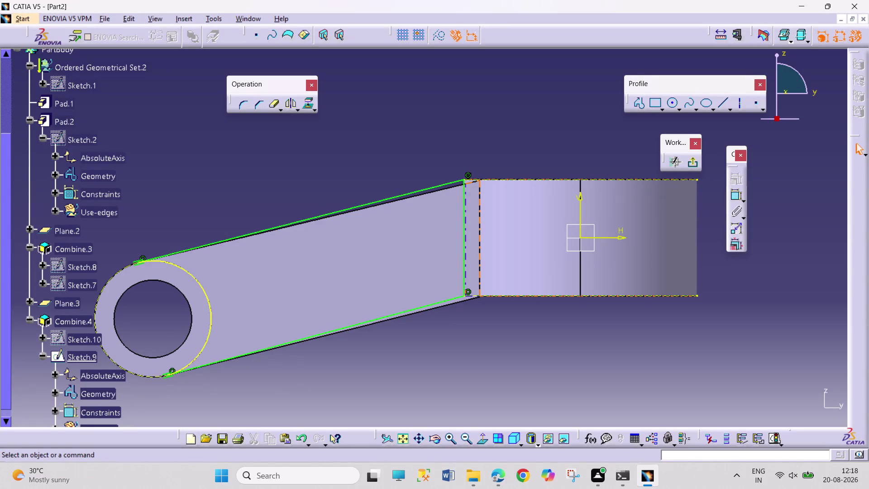
Orbit the part to inspect the arm, then open Sketch.10 from the tree for editing.
click(434, 440)
drag(452, 352, 463, 374)
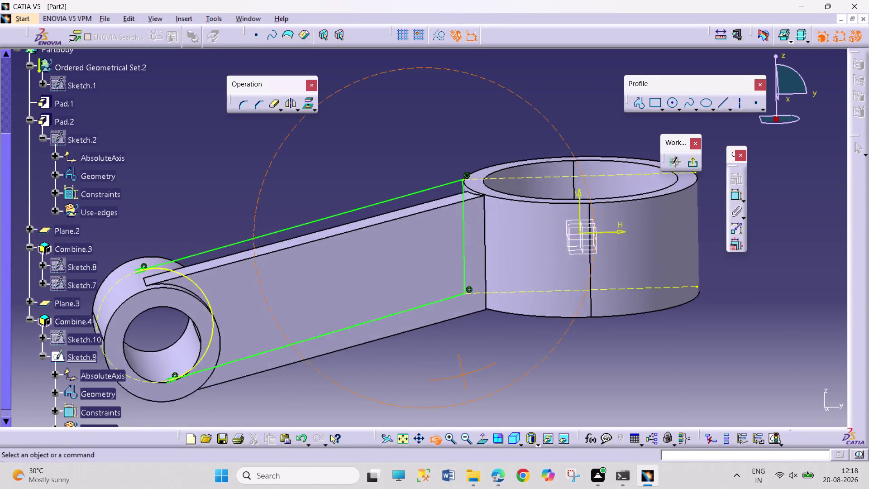
drag(463, 374, 486, 417)
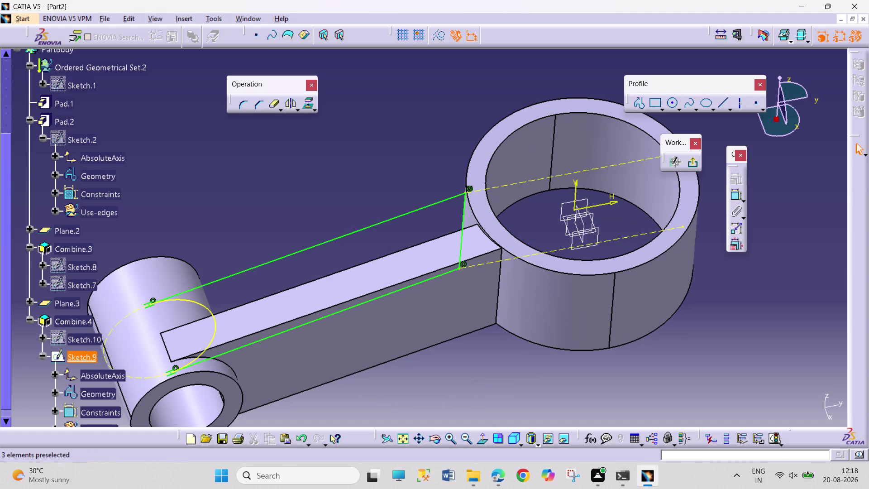
scroll(down, 3)
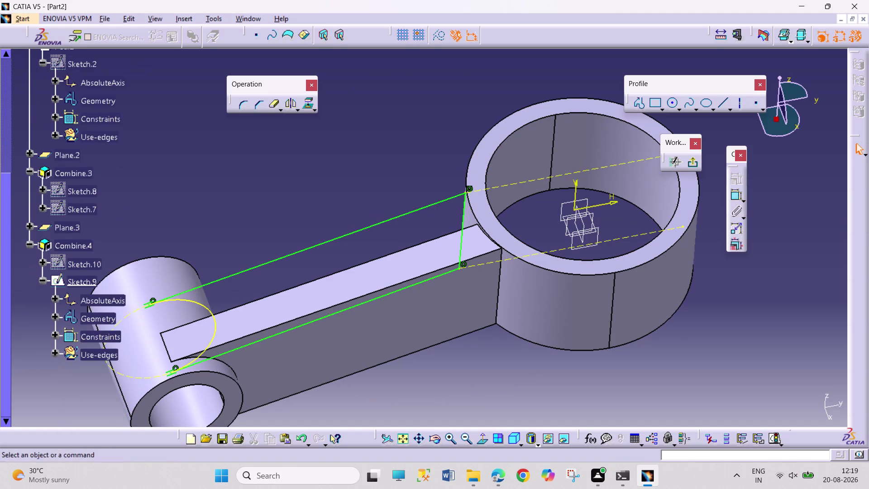
double_click(79, 265)
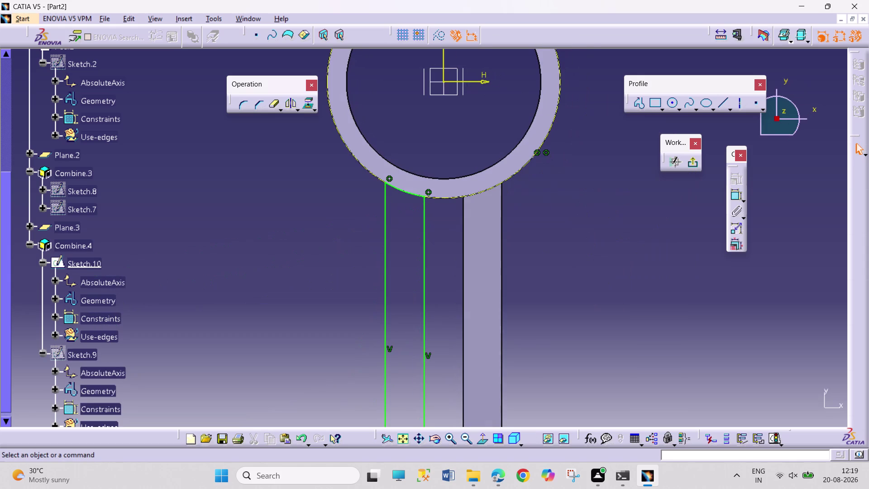
Select the ring's inner circle and delete the old coincidence constraints on both line endpoints.
click(413, 175)
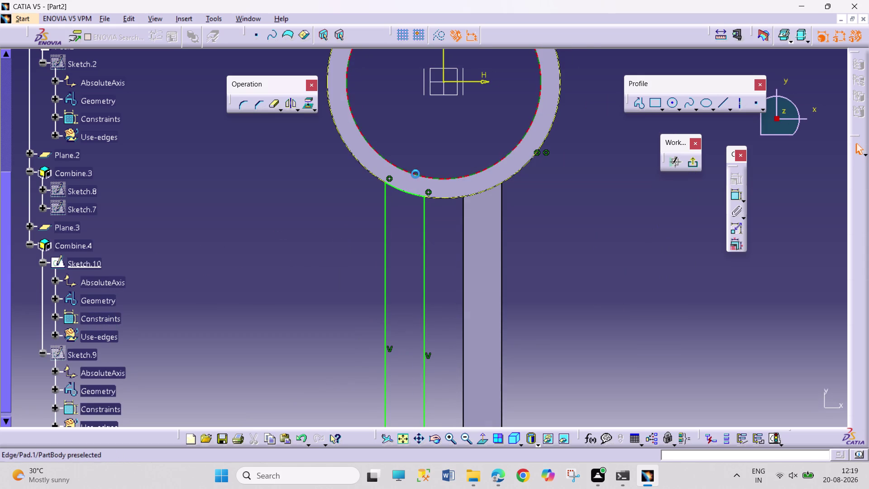
click(312, 104)
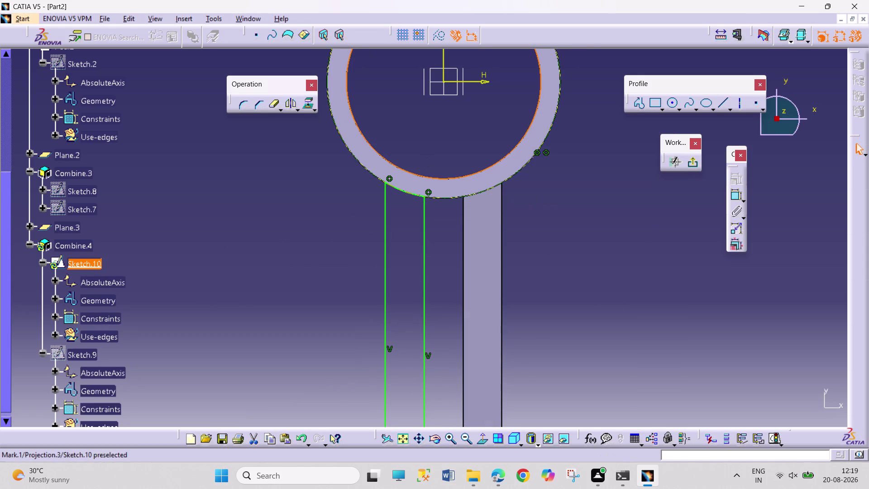
click(578, 222)
right_click(406, 190)
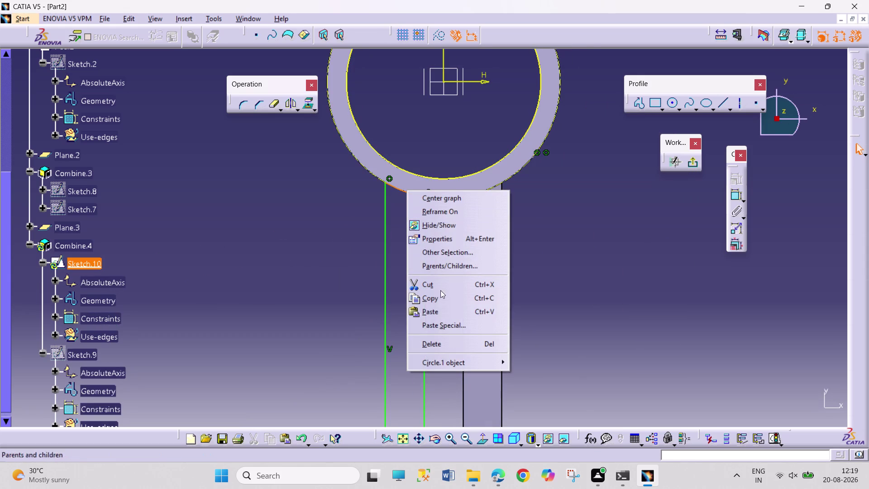
click(439, 344)
drag(386, 184, 386, 169)
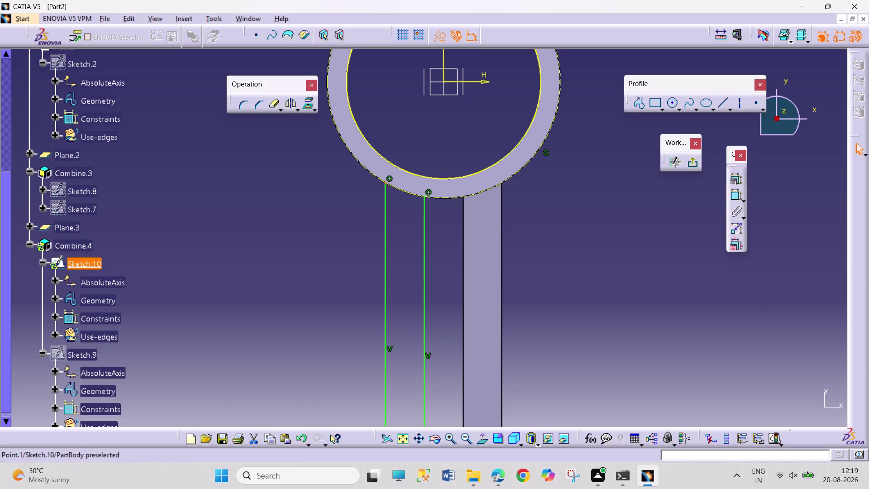
drag(387, 168, 388, 148)
right_click(389, 176)
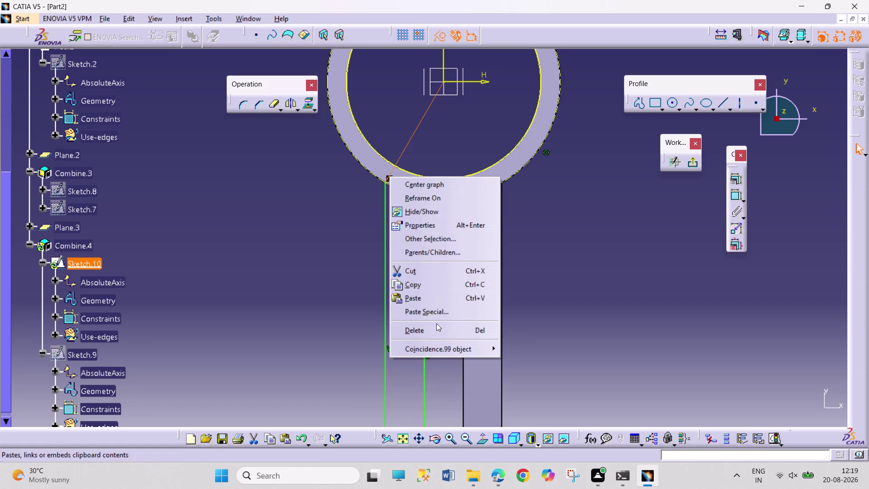
click(437, 329)
right_click(430, 191)
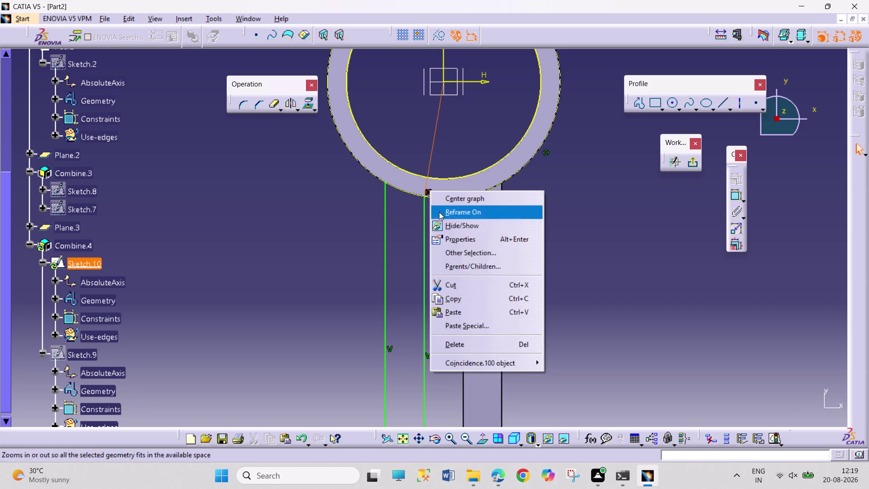
click(466, 340)
Make the left line's top endpoint coincident with the ring's inner circle.
click(387, 180)
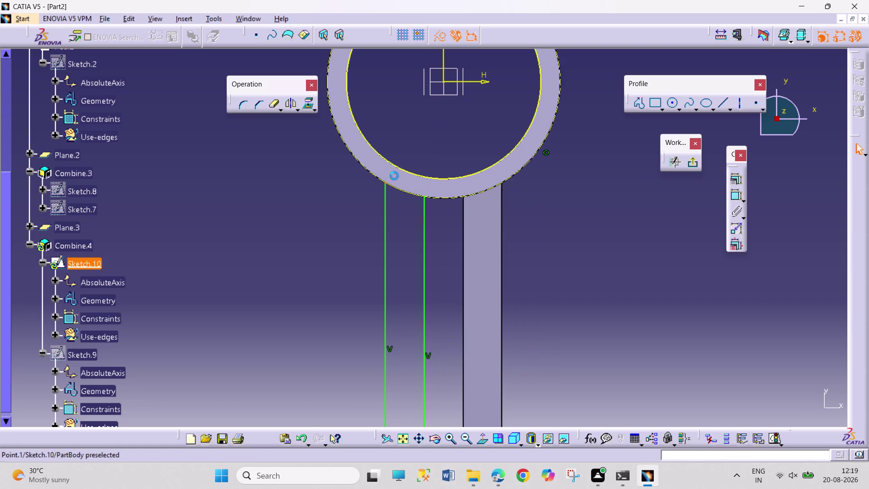
click(399, 164)
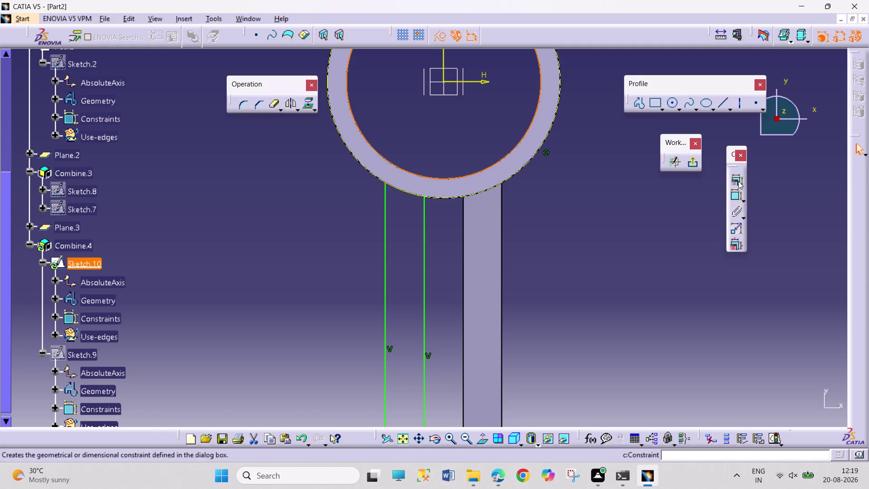
click(738, 180)
click(809, 301)
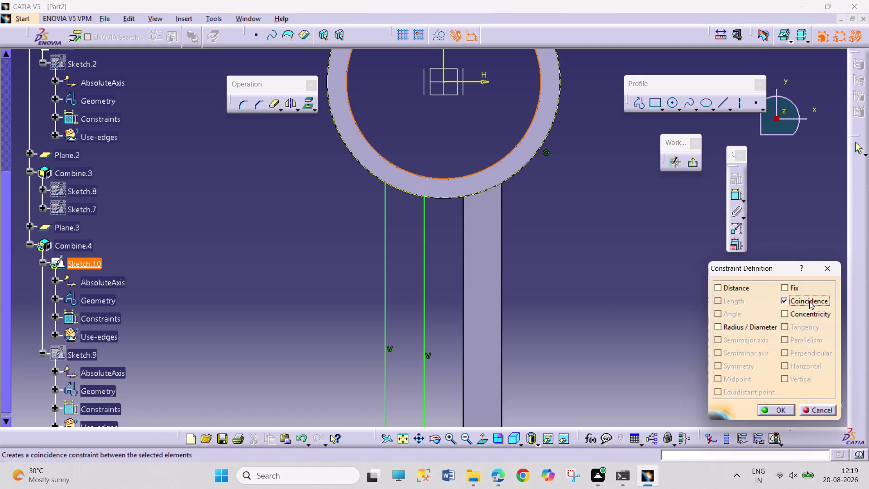
click(810, 406)
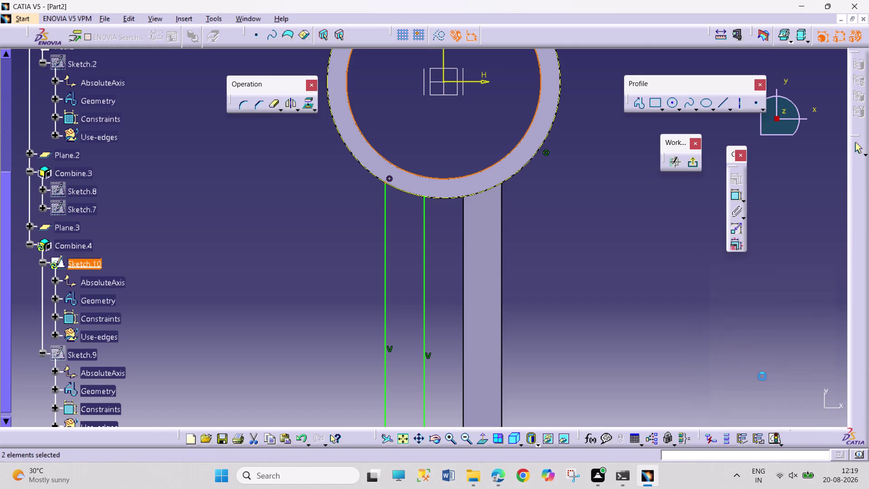
Stretch the left and right vertical lines upward into the ring.
drag(386, 218, 387, 210)
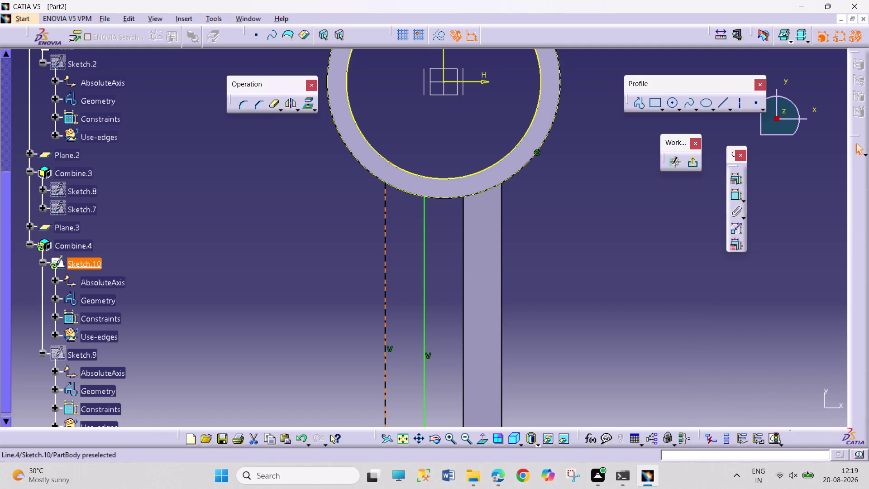
drag(386, 210, 393, 157)
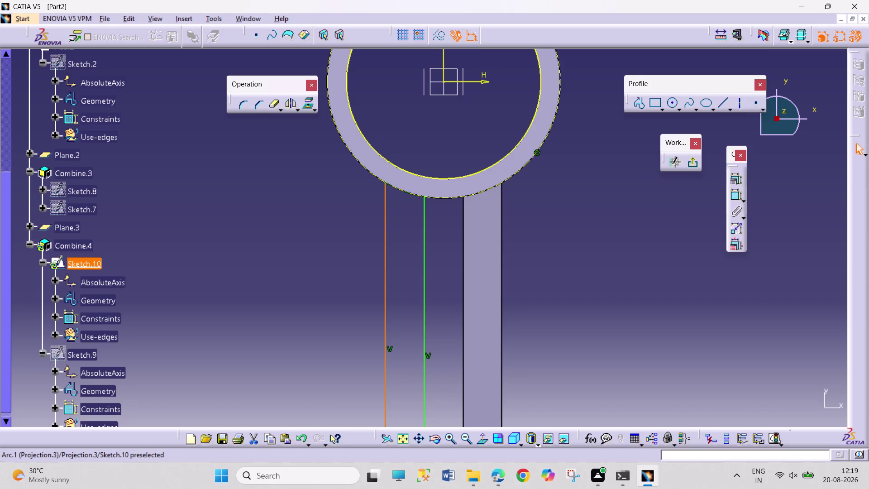
right_click(404, 189)
click(452, 337)
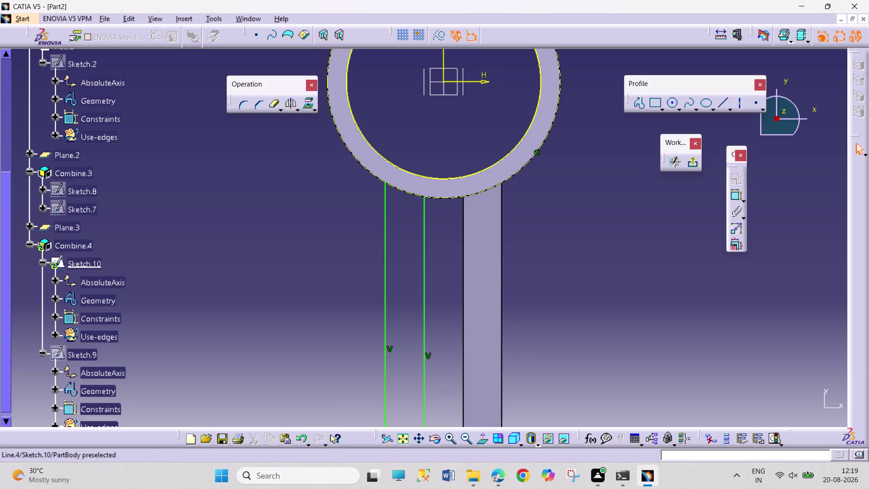
drag(387, 205, 393, 170)
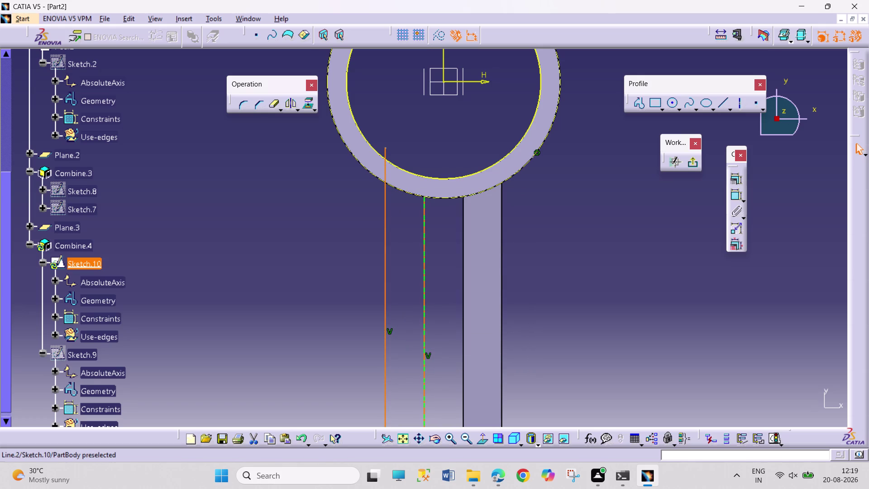
drag(427, 214, 427, 168)
click(540, 236)
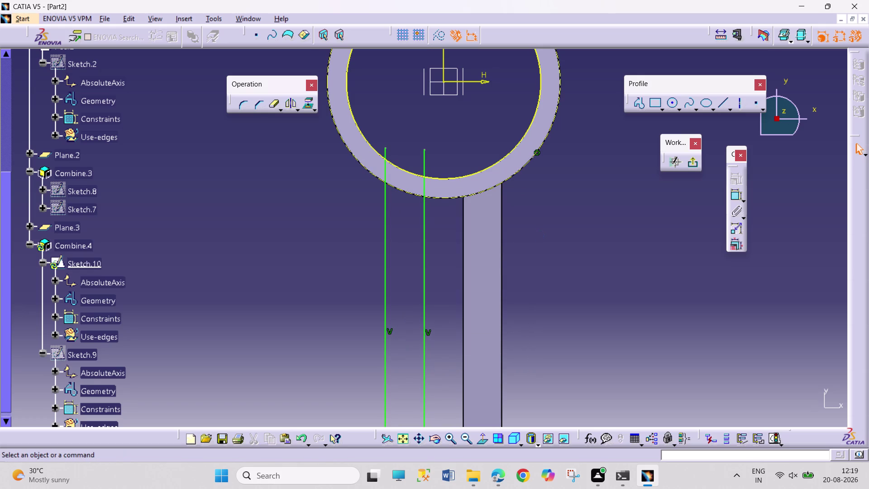
Attach both line ends to the inner circle and exit the sketch to update the part.
click(276, 102)
click(385, 152)
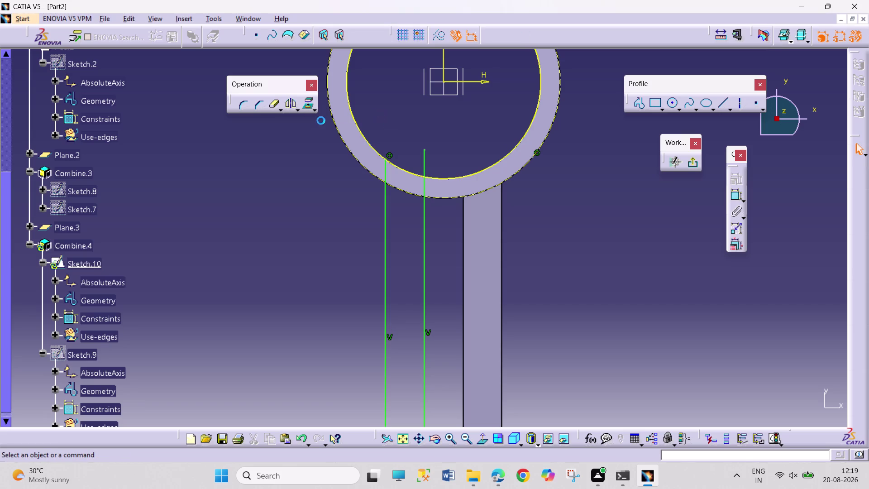
click(276, 105)
click(427, 158)
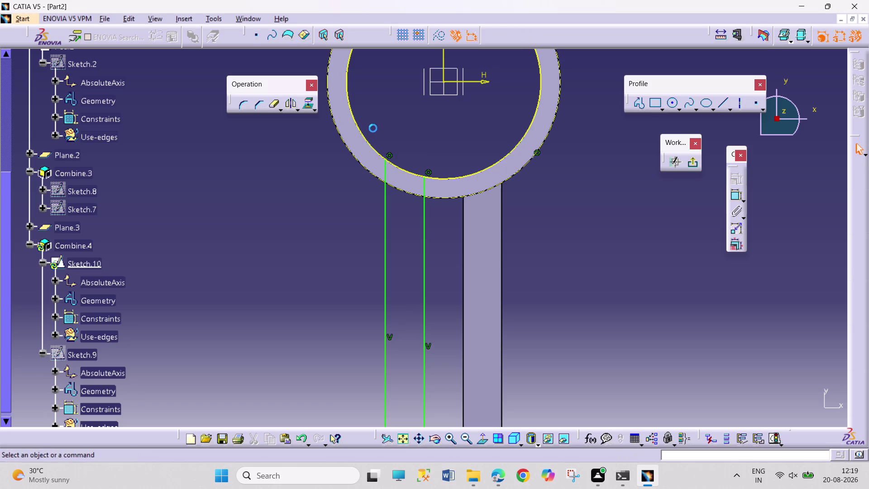
click(271, 106)
click(350, 105)
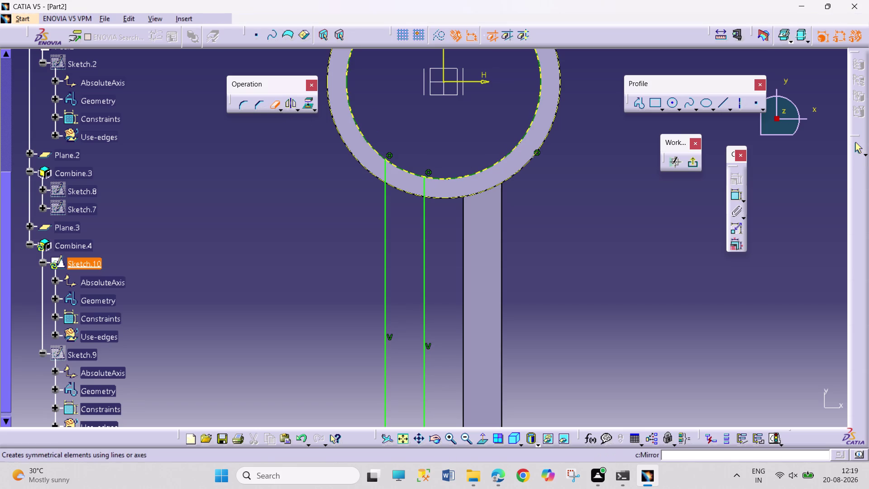
click(691, 166)
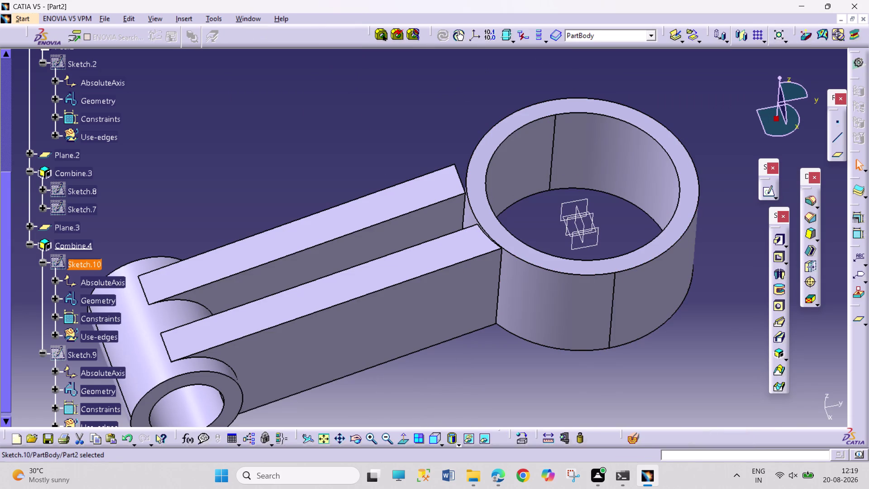
Scroll the specification tree and open Sketch.9 for editing.
scroll(down, 3)
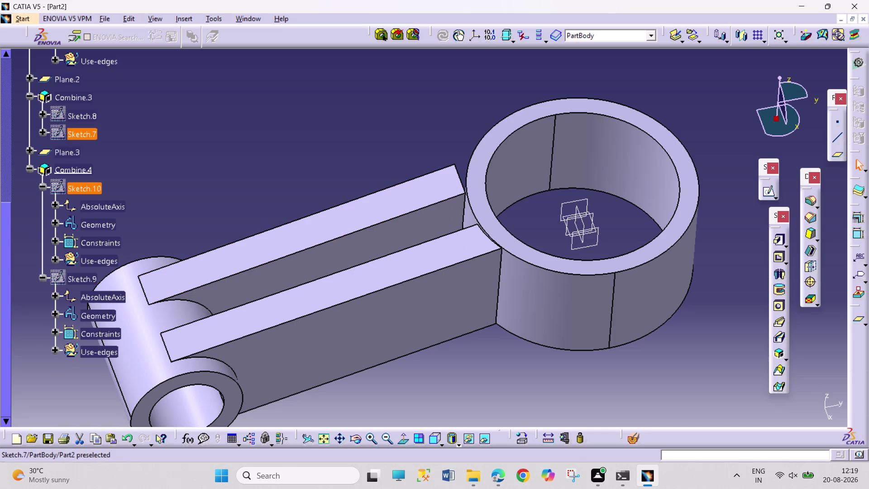
double_click(87, 279)
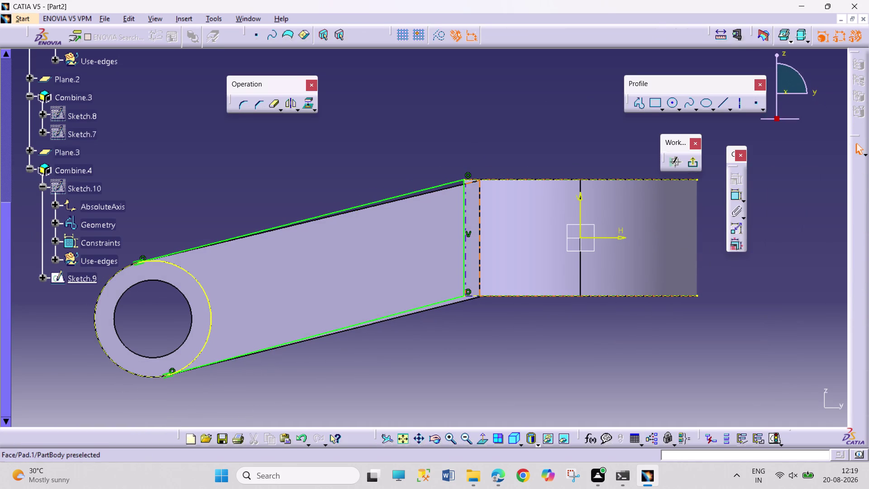
Orbit the view and free the upper and lower arm lines from their constraints.
click(435, 436)
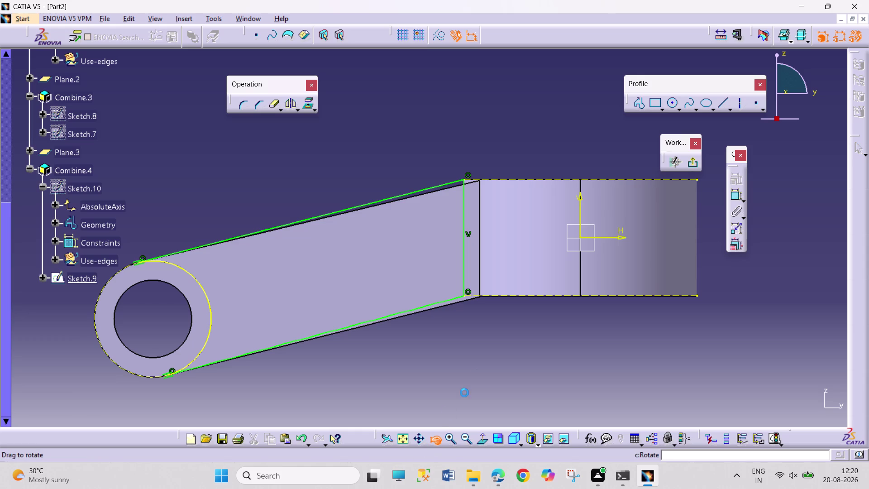
drag(494, 352, 452, 417)
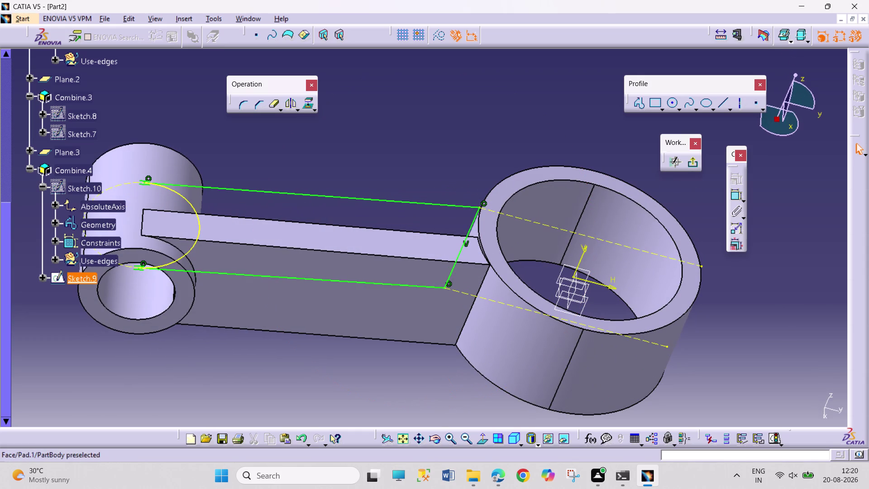
click(534, 184)
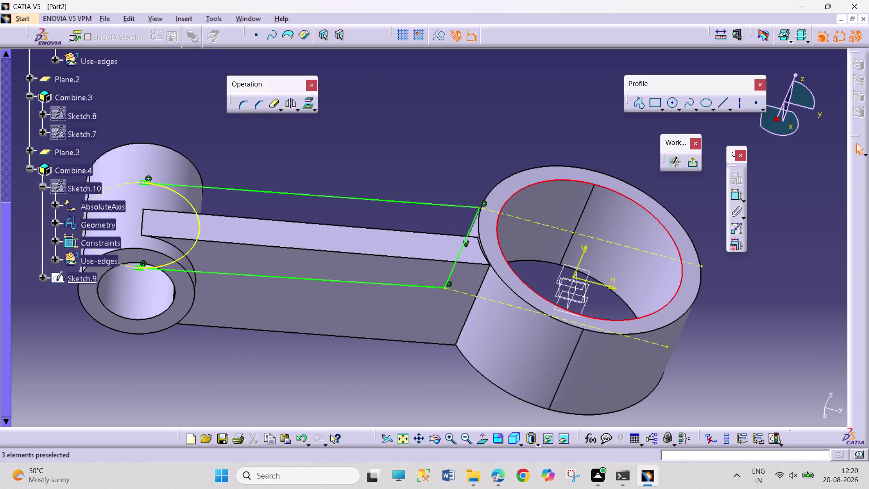
right_click(484, 202)
click(541, 354)
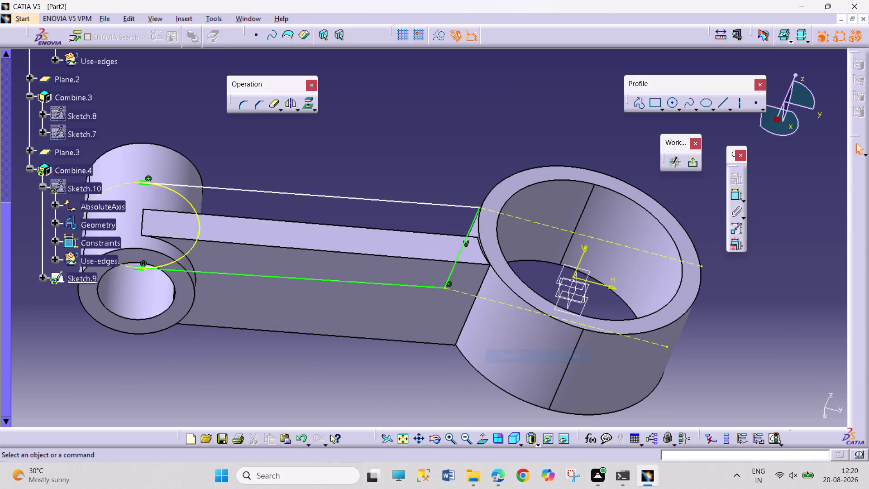
right_click(450, 284)
click(499, 430)
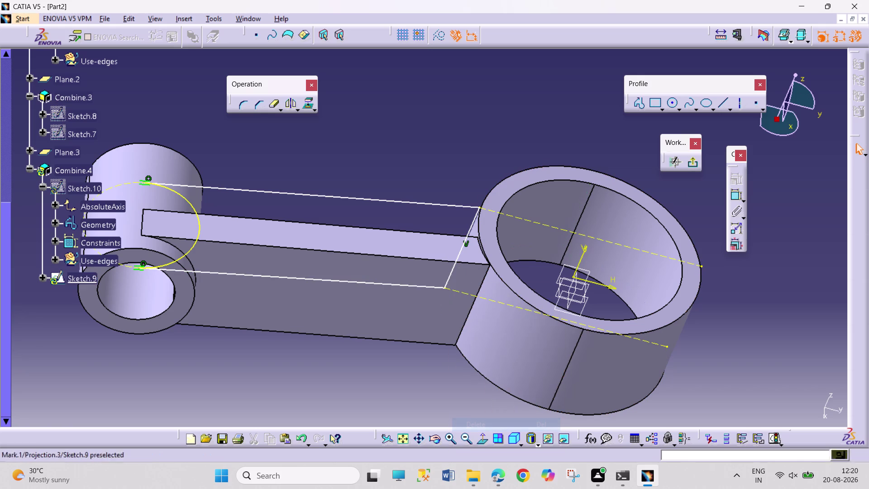
Make the upper arm line's endpoint coincident with the upper projected ring edge.
click(525, 190)
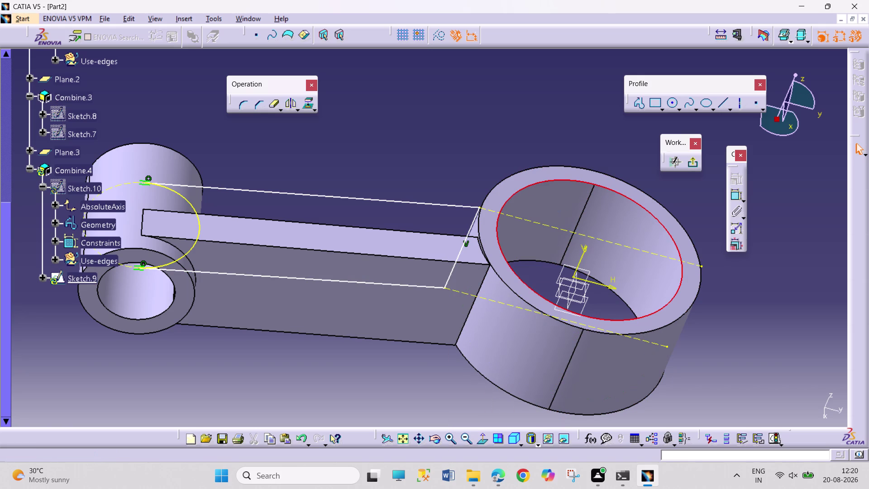
click(309, 107)
click(451, 109)
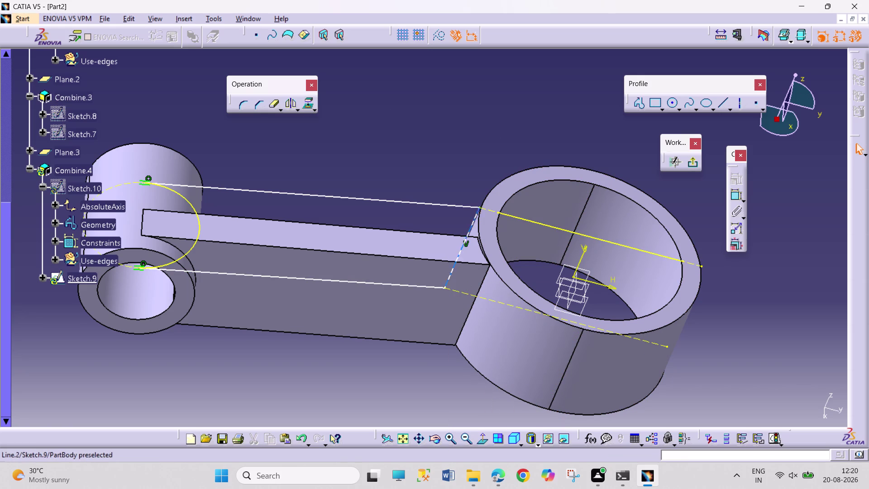
click(477, 207)
click(498, 213)
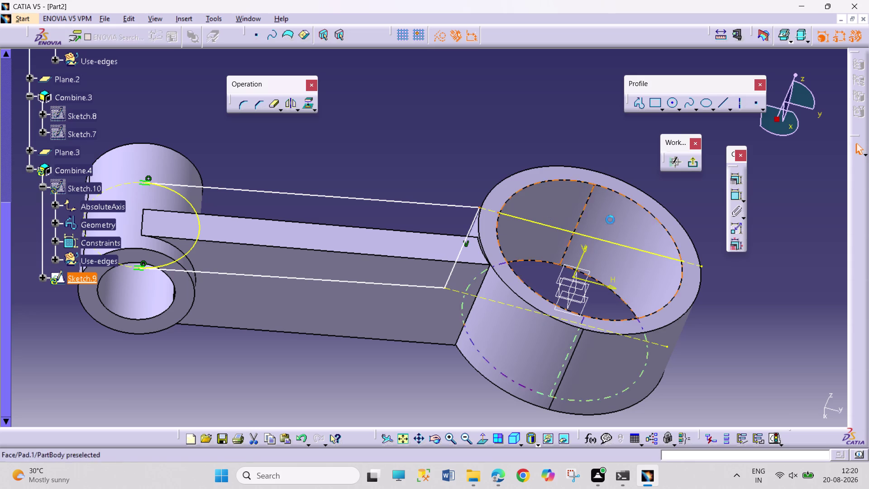
click(737, 177)
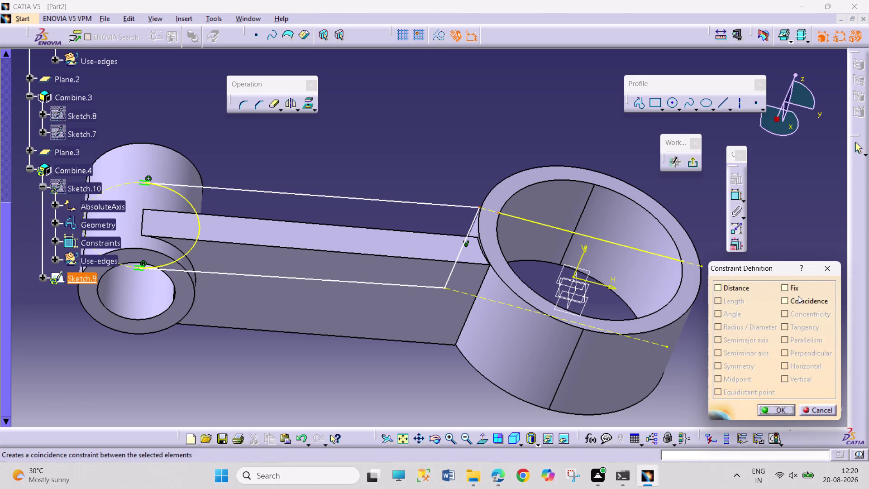
click(798, 295)
click(775, 411)
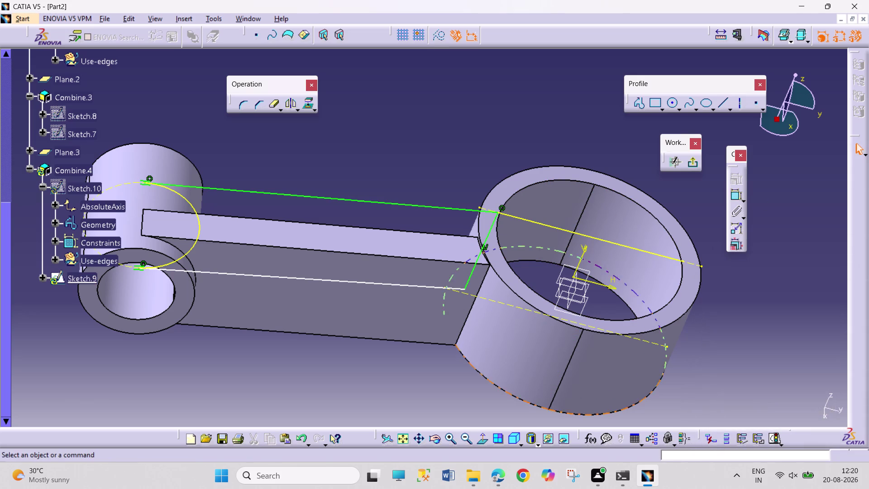
click(622, 301)
Make the lower arm line's endpoint coincident with the lower projected ring edge.
click(310, 101)
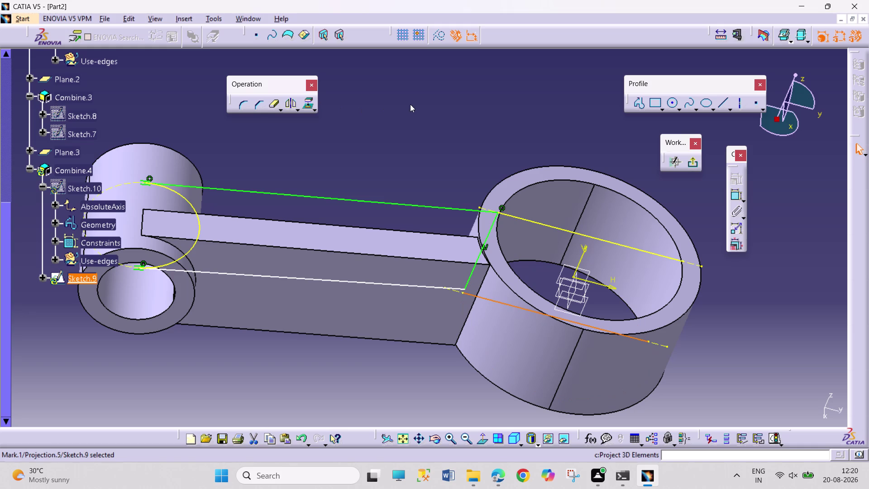
click(410, 105)
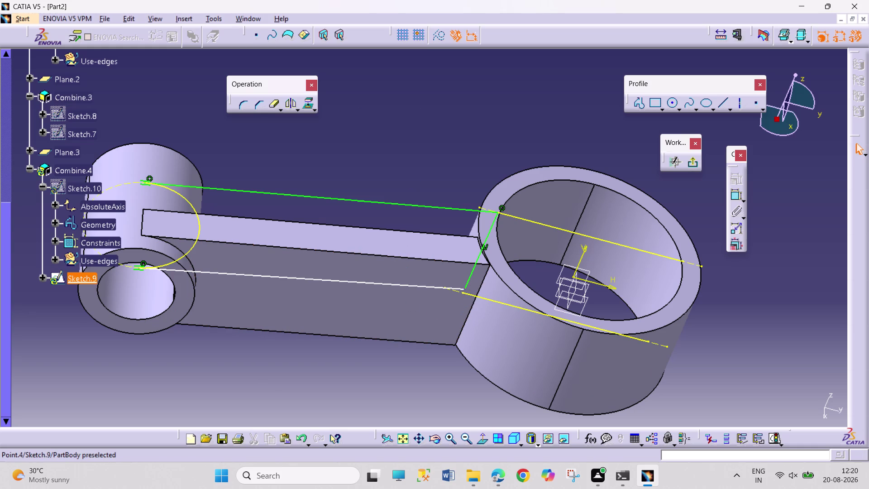
click(464, 289)
click(461, 294)
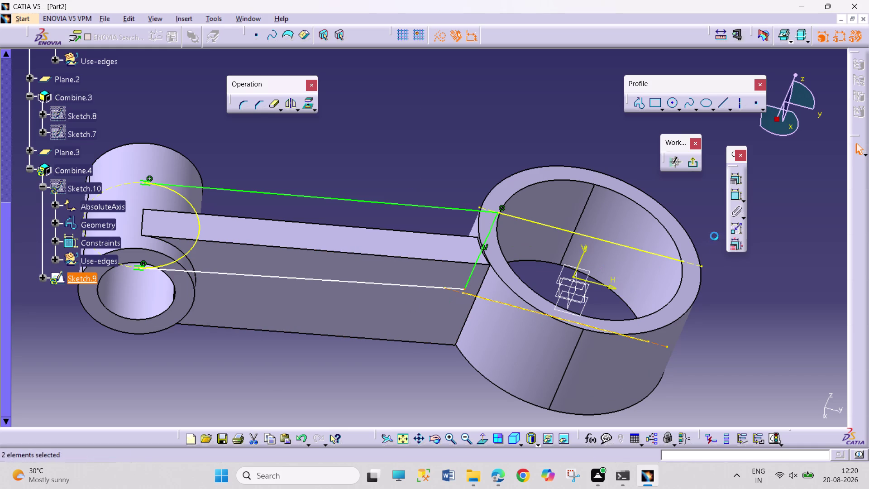
click(710, 416)
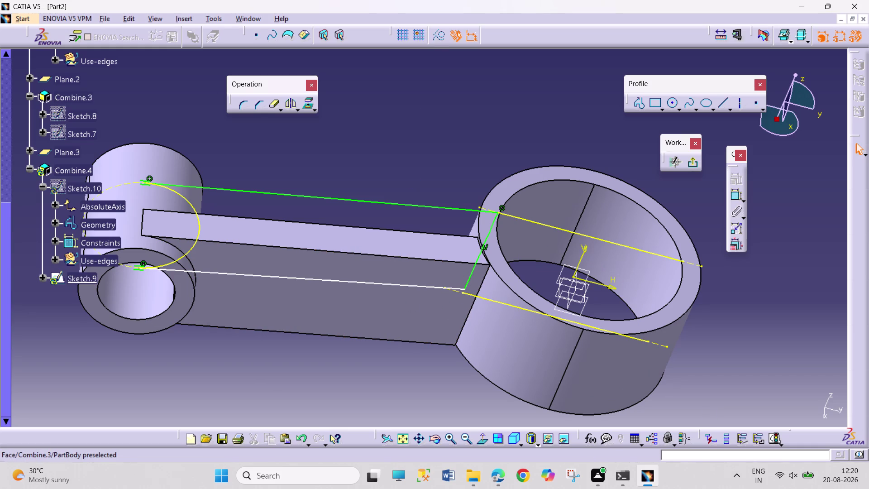
click(461, 293)
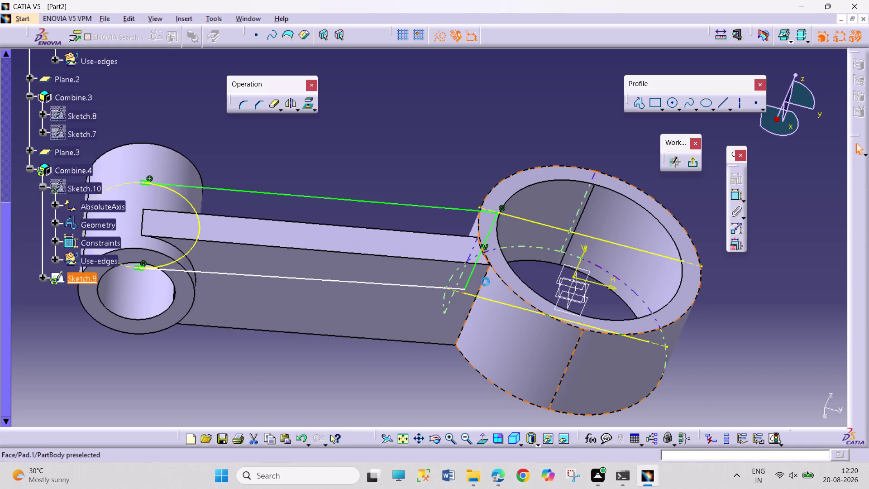
click(465, 290)
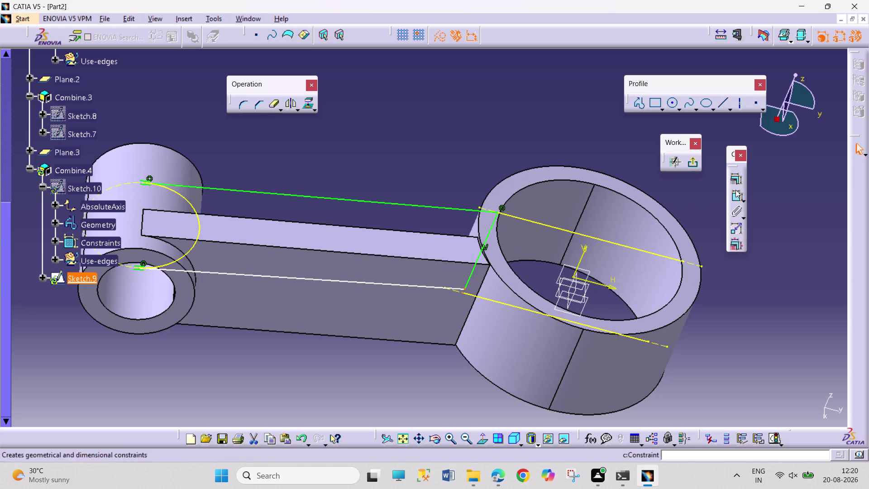
click(740, 180)
click(811, 304)
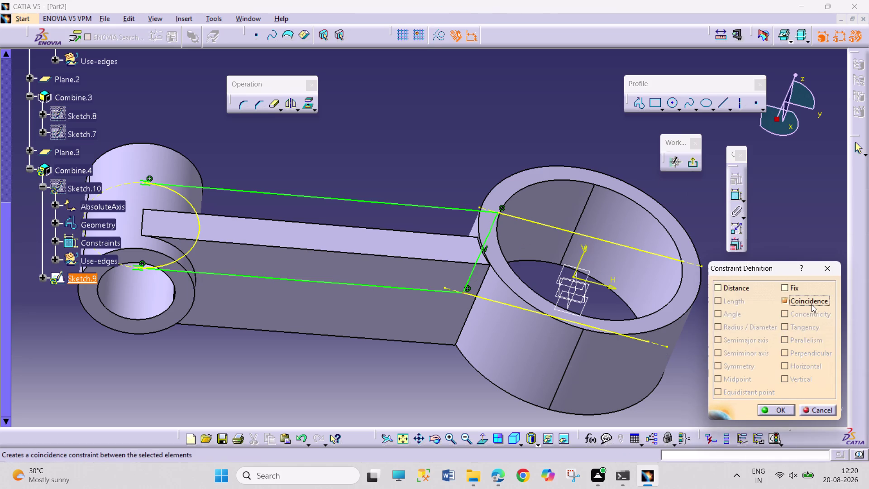
click(764, 409)
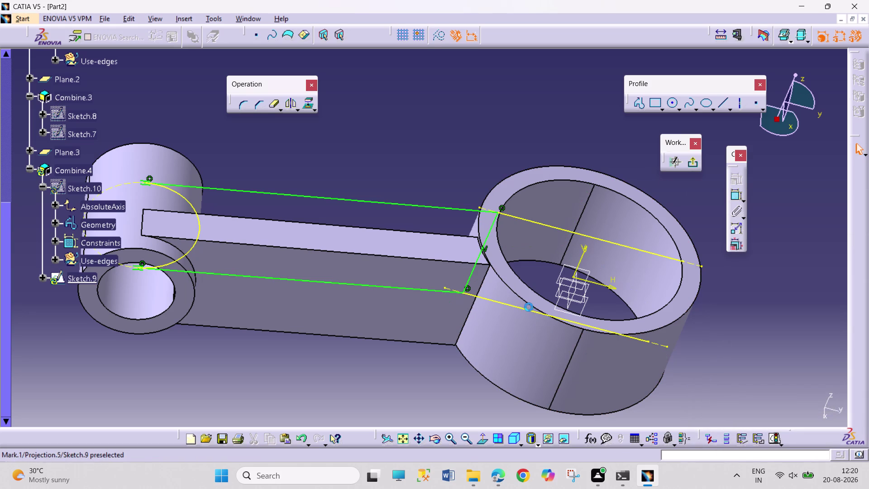
Convert both projected ring edges to construction geometry and exit the sketch.
click(528, 307)
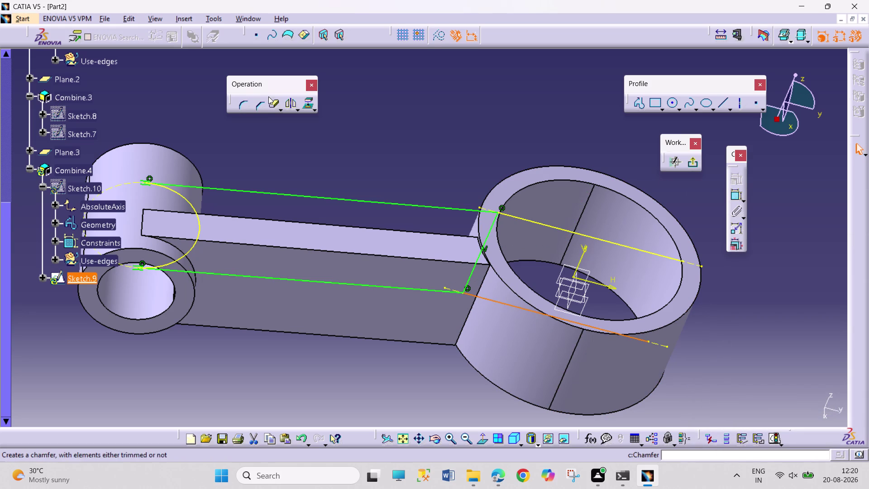
click(433, 34)
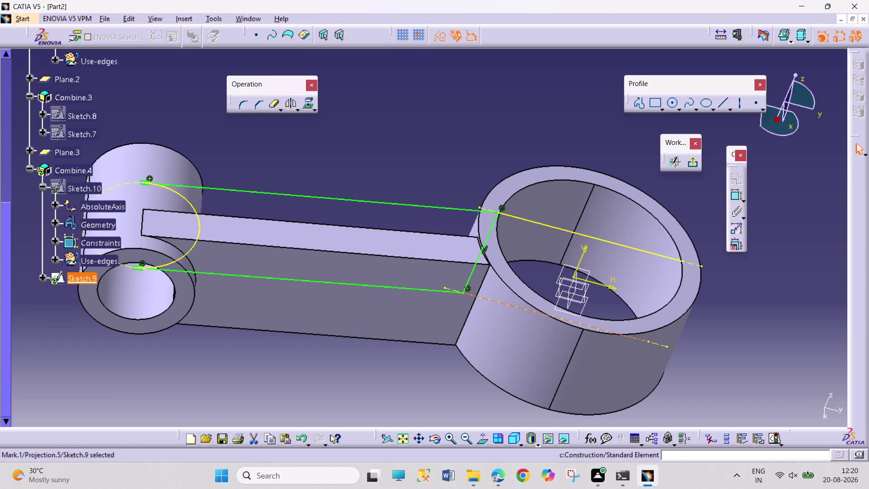
click(452, 94)
click(536, 225)
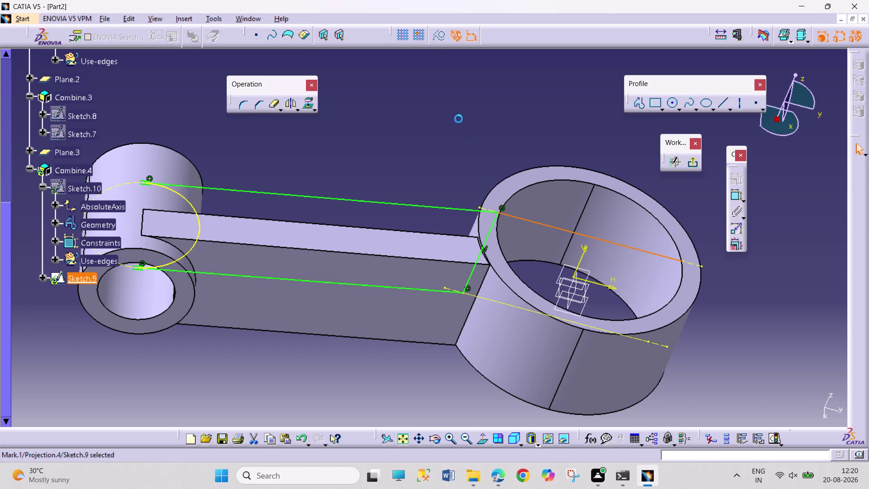
click(435, 42)
click(469, 121)
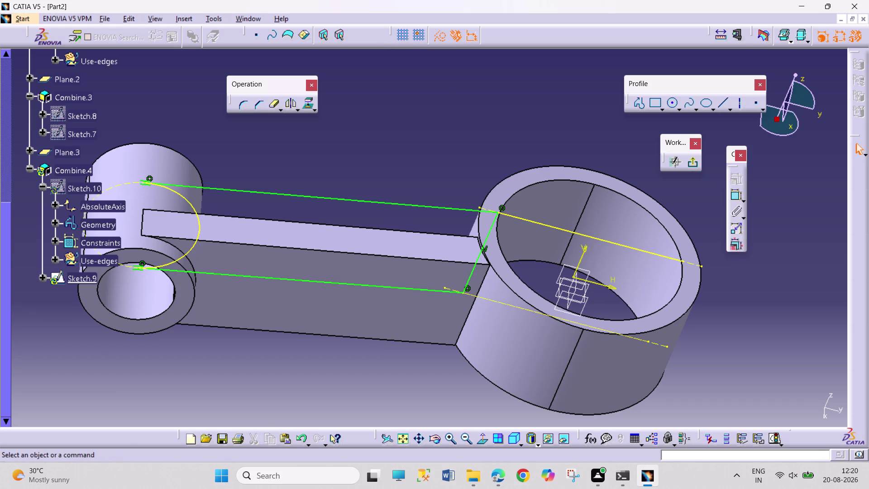
click(557, 229)
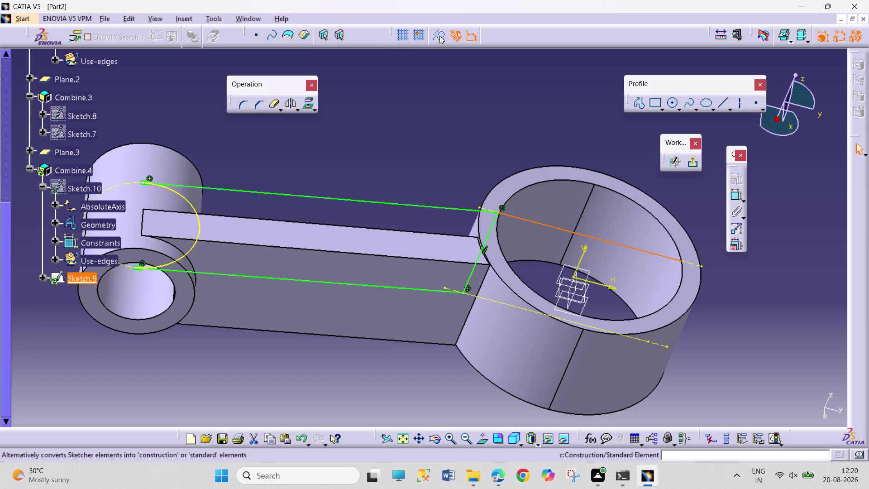
click(439, 36)
click(477, 117)
click(695, 167)
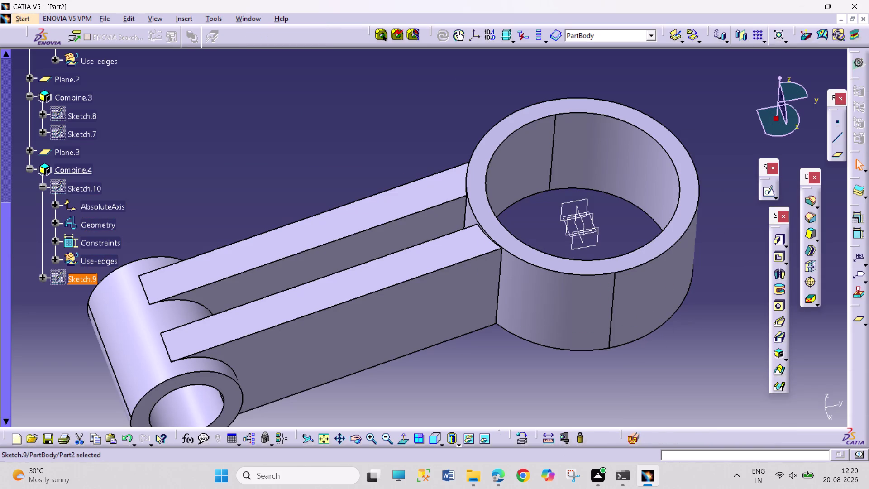
Orbit and pan to inspect the forked arm and boss, then select Combine.4.
click(350, 439)
drag(284, 297, 398, 278)
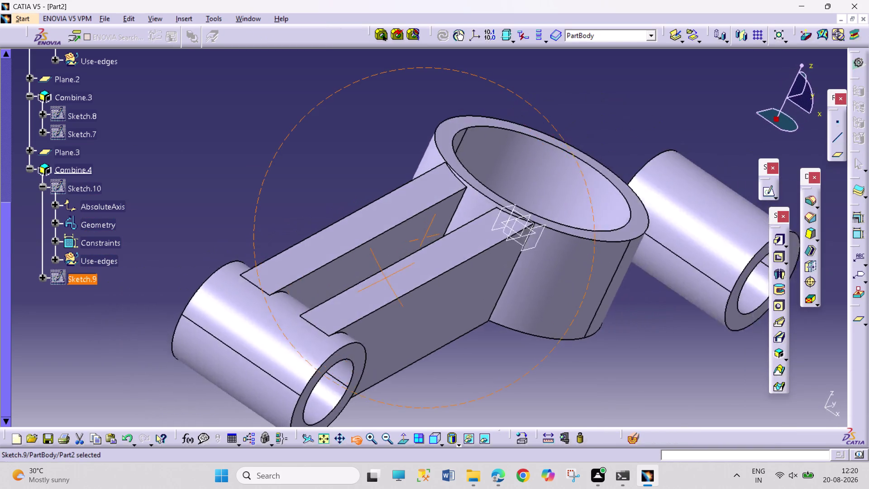
drag(398, 278, 397, 91)
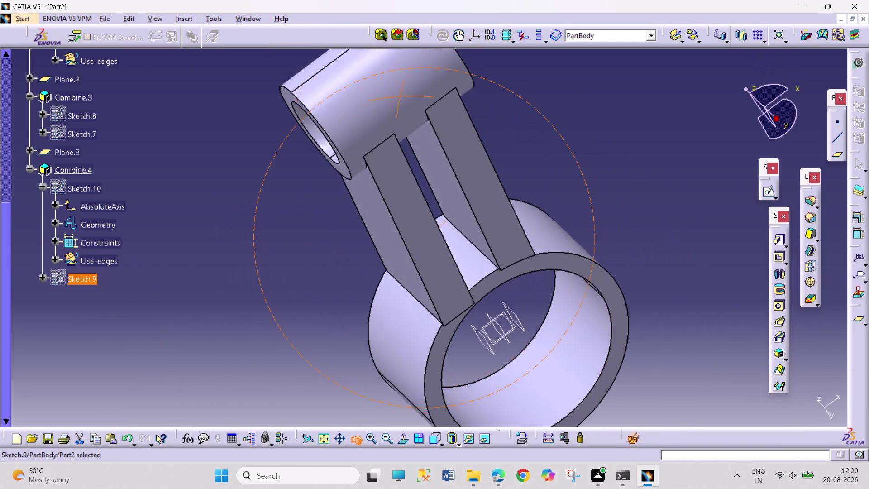
drag(396, 92, 252, 237)
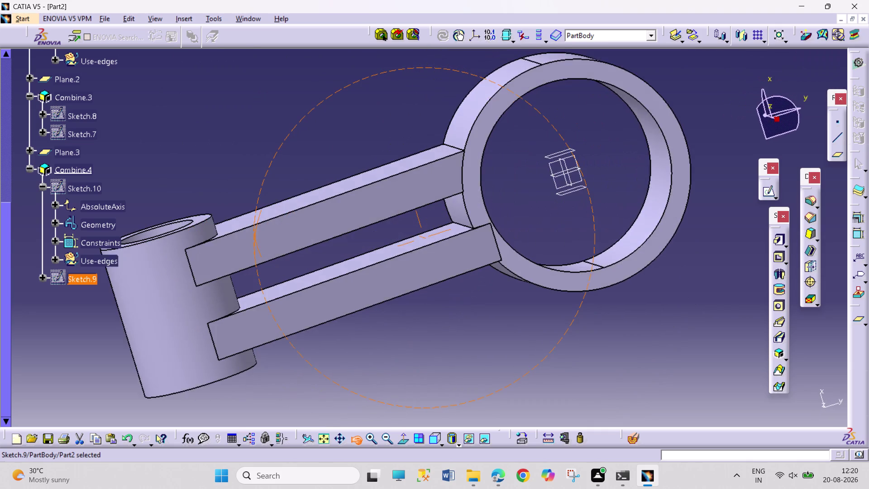
drag(252, 236, 205, 333)
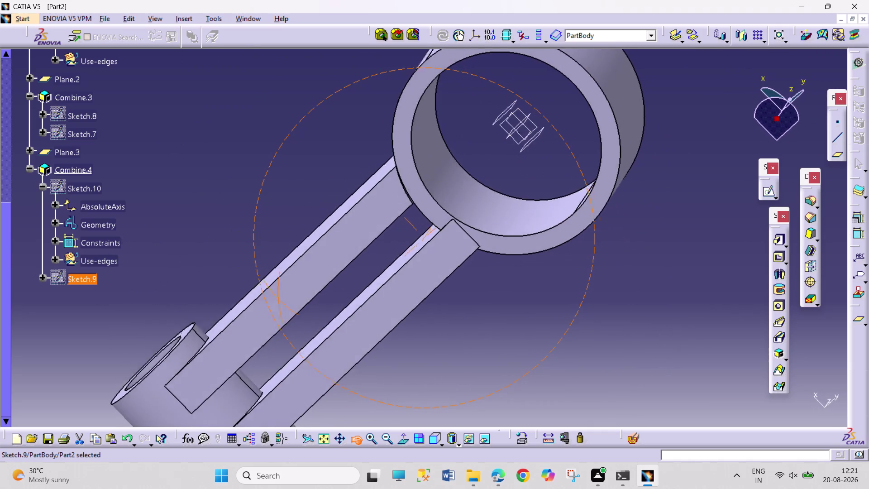
drag(205, 333, 474, 259)
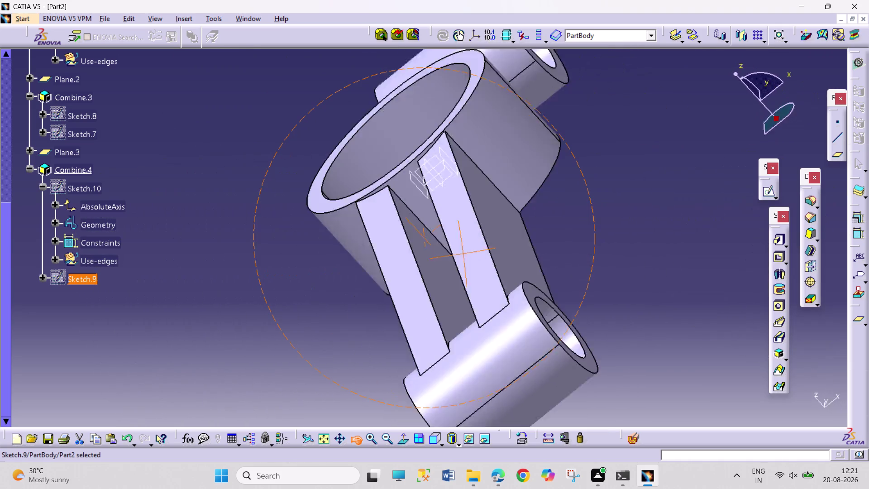
drag(473, 260, 603, 220)
middle_drag(474, 272, 461, 348)
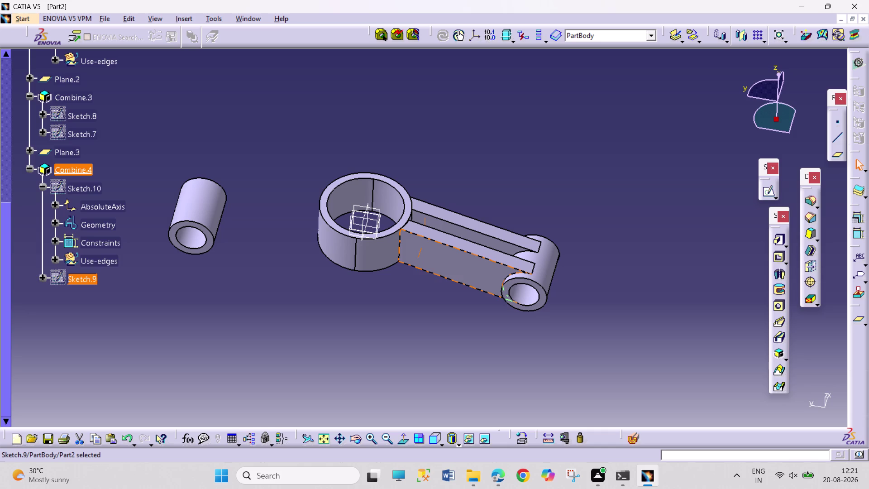
scroll(down, 3)
scroll(down, 3)
scroll(up, 3)
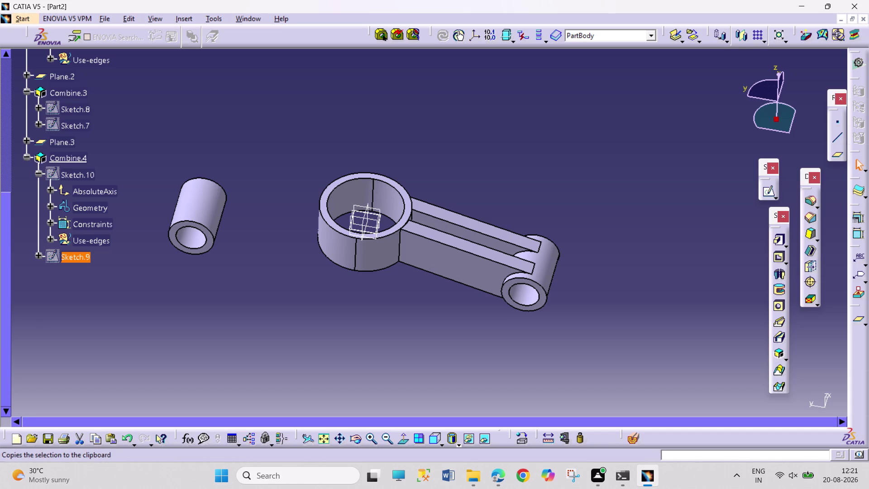
scroll(up, 3)
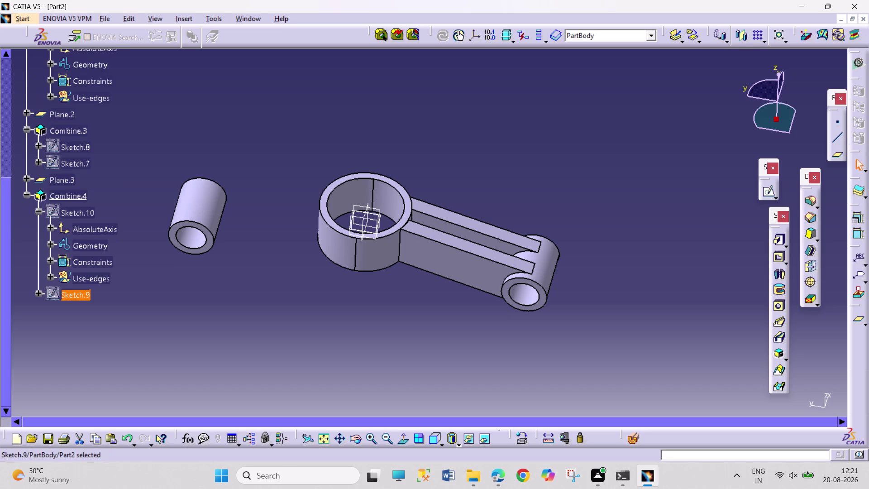
click(75, 198)
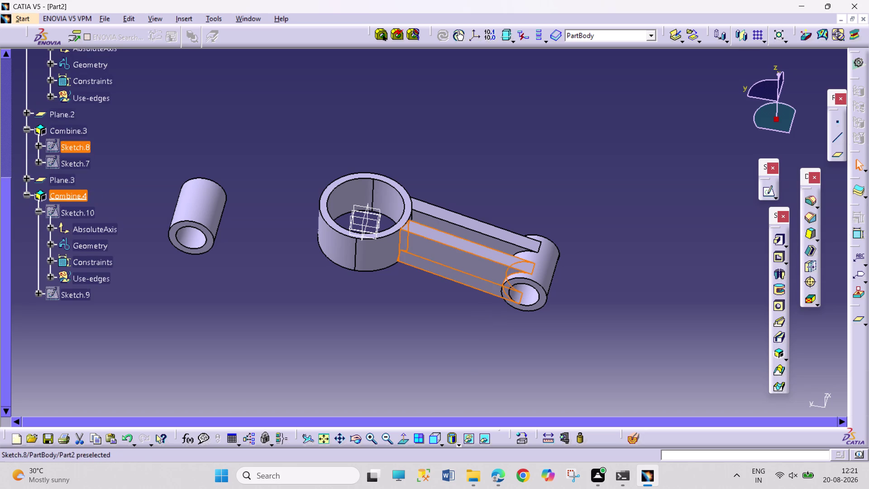
Mirror Combine.4 and Combine.3 across the zx plane.
click(69, 129)
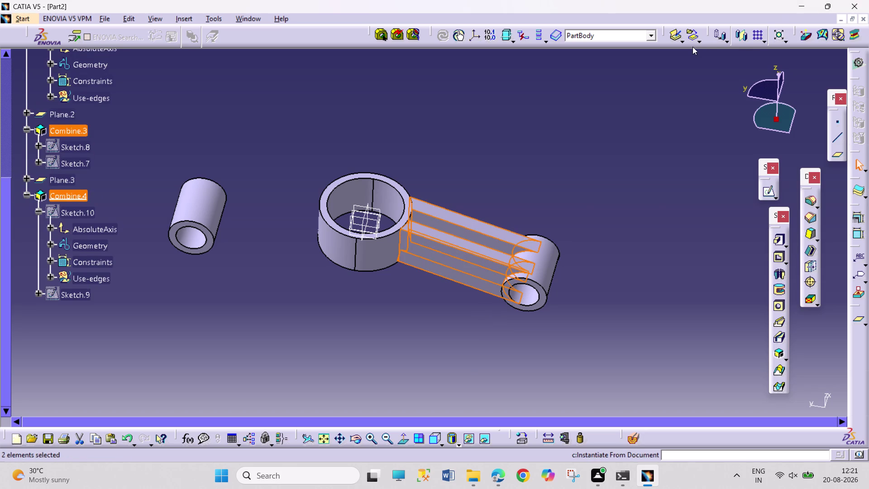
click(738, 36)
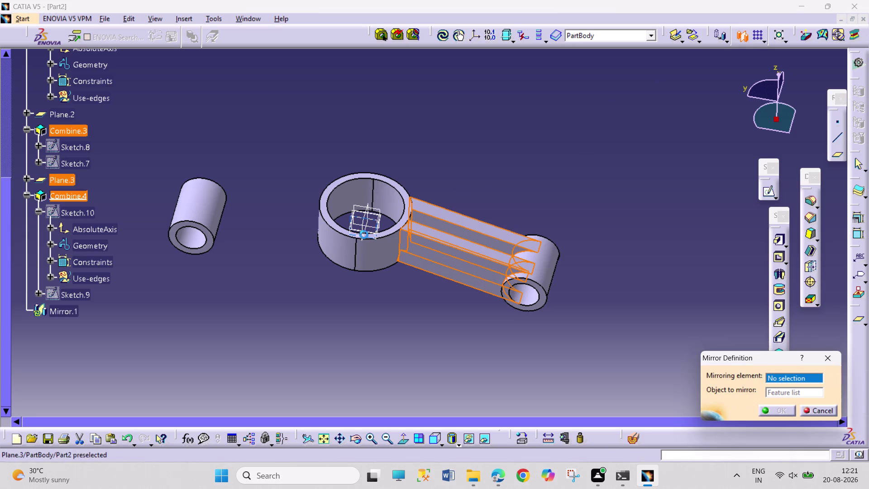
click(367, 222)
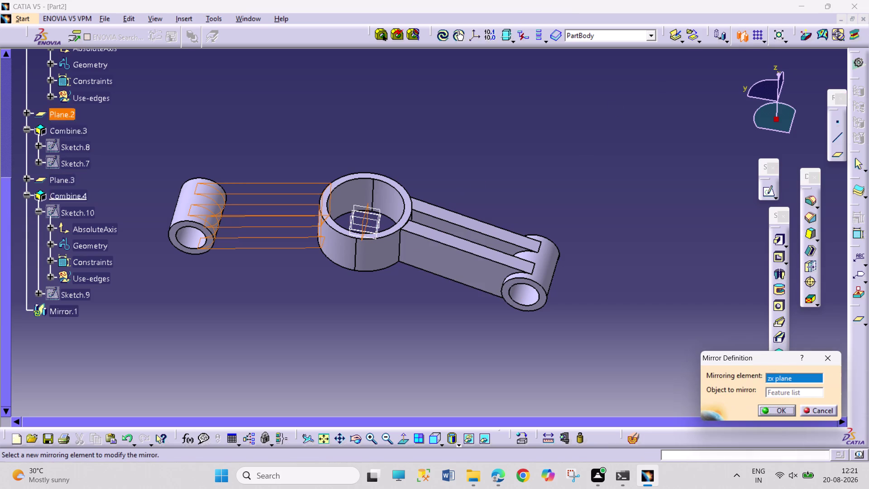
click(786, 409)
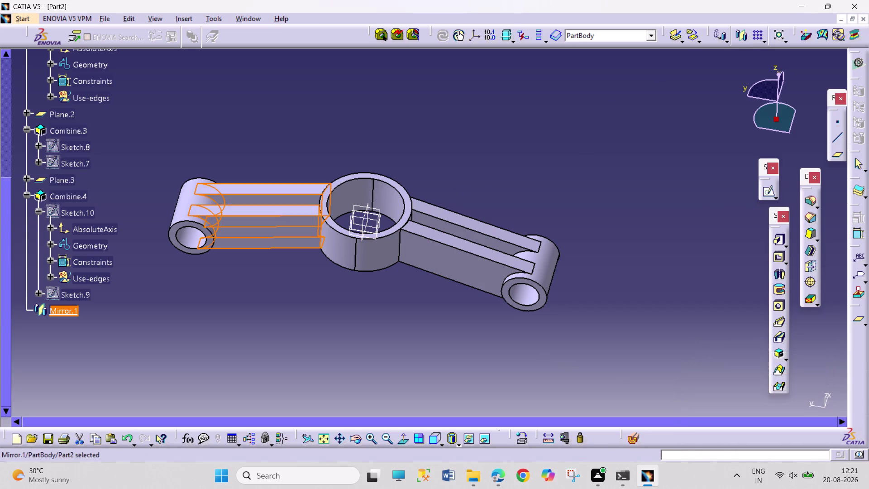
click(543, 360)
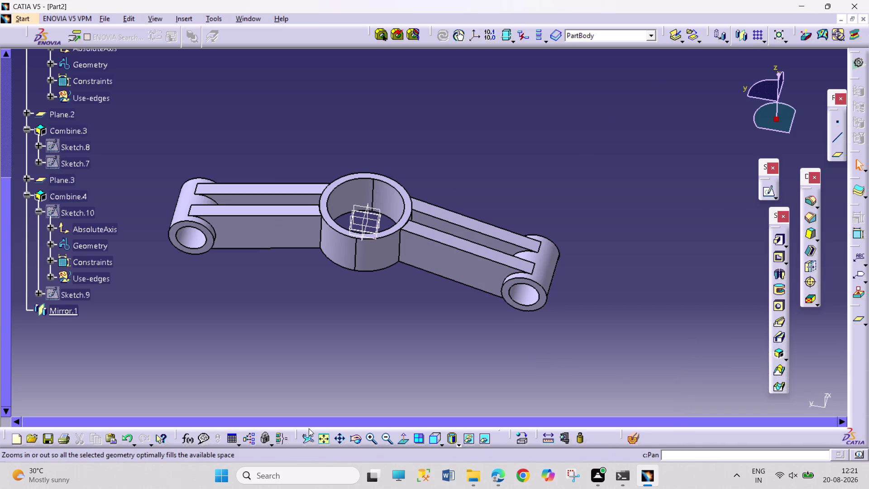
middle_drag(262, 327, 279, 267)
middle_drag(241, 378, 282, 364)
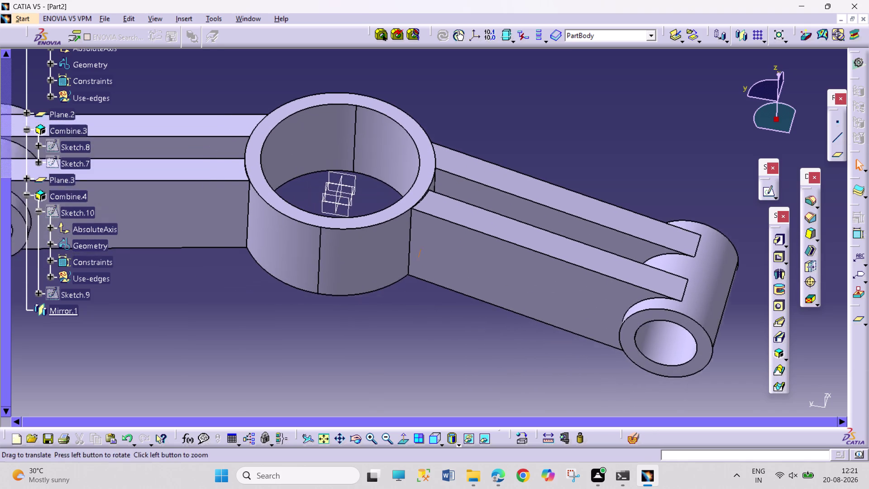
middle_drag(282, 365, 379, 362)
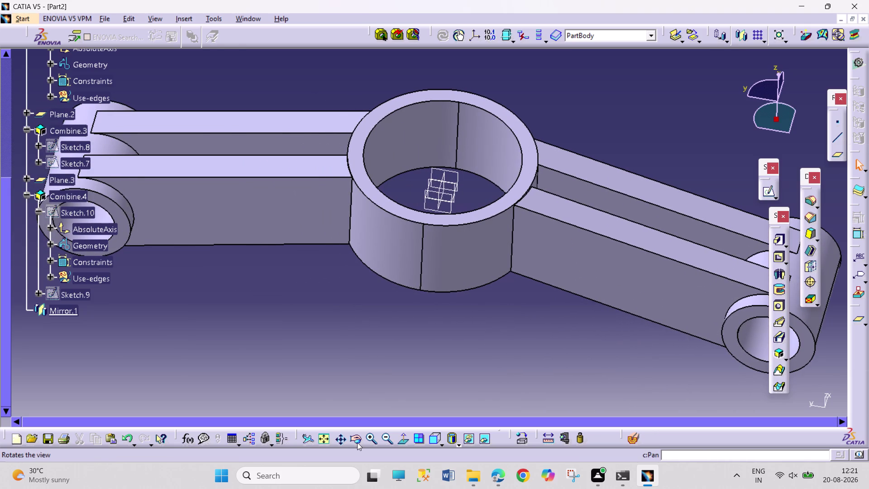
click(358, 442)
drag(233, 342, 530, 246)
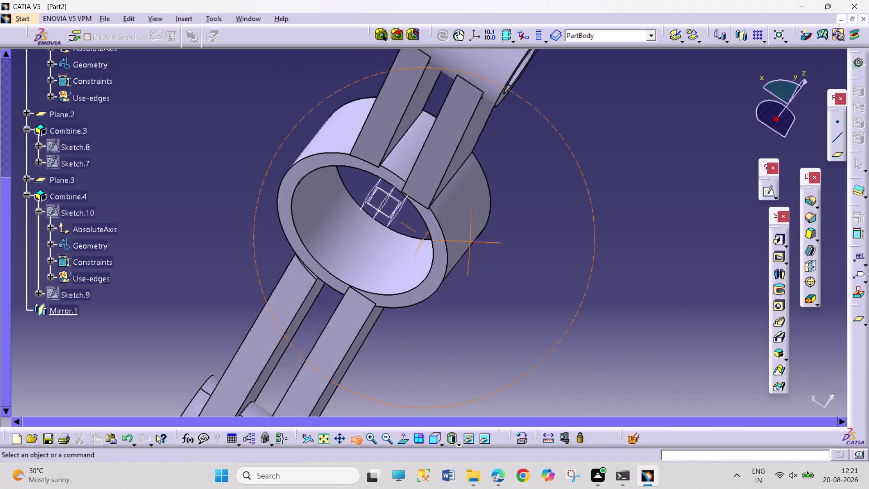
drag(530, 246, 528, 372)
drag(486, 363, 467, 351)
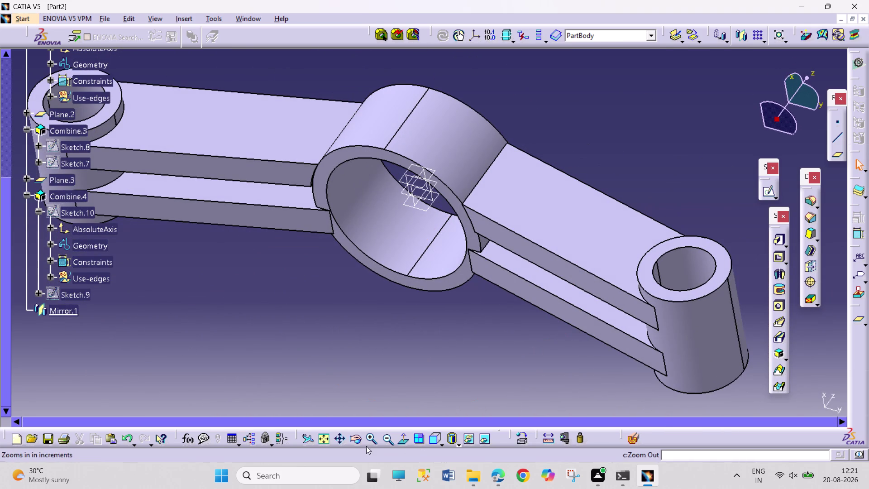
click(349, 437)
drag(495, 376, 225, 291)
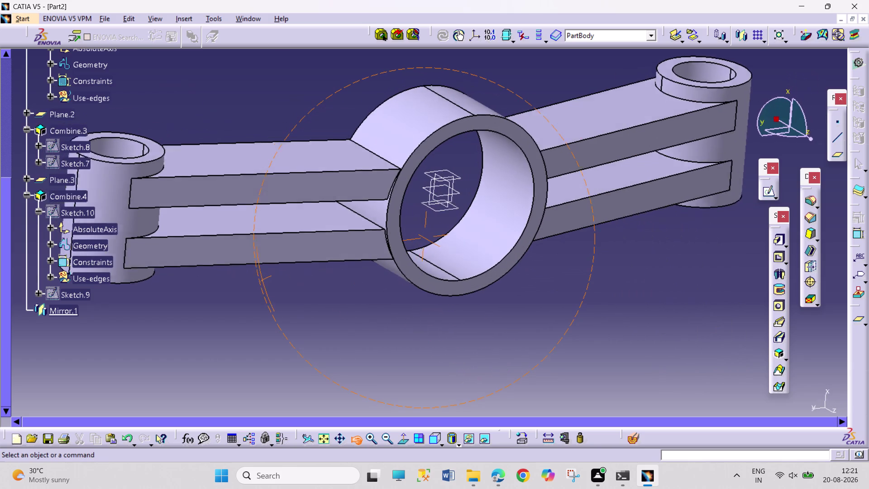
drag(226, 291, 223, 297)
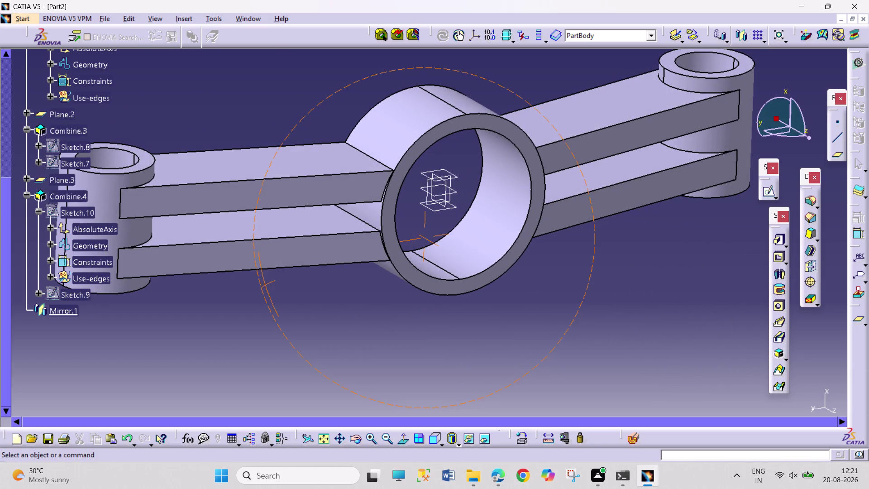
click(356, 437)
drag(427, 395, 438, 267)
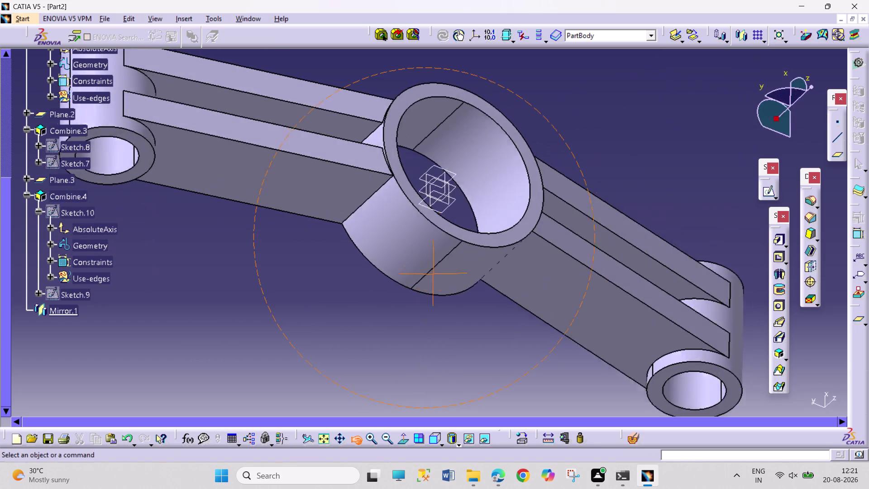
drag(438, 268, 348, 203)
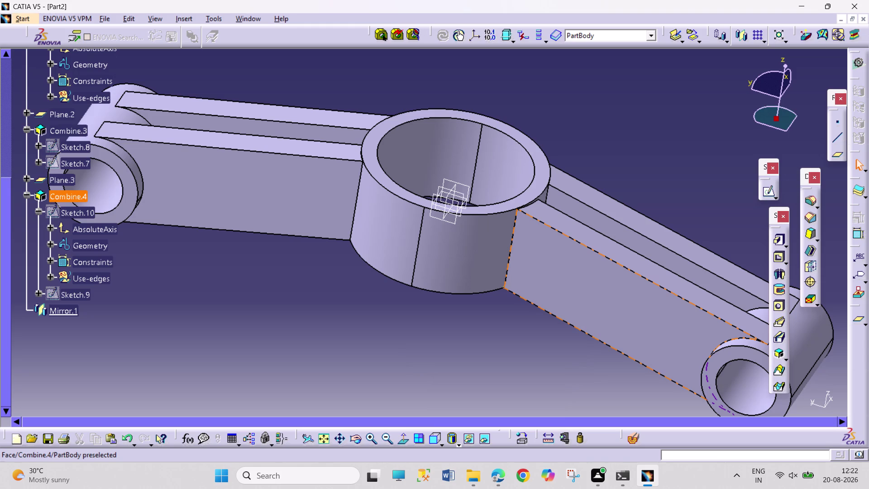
Save the part as the CATPart file 'PART 1.9'.
key(ctrl+s)
text(P)
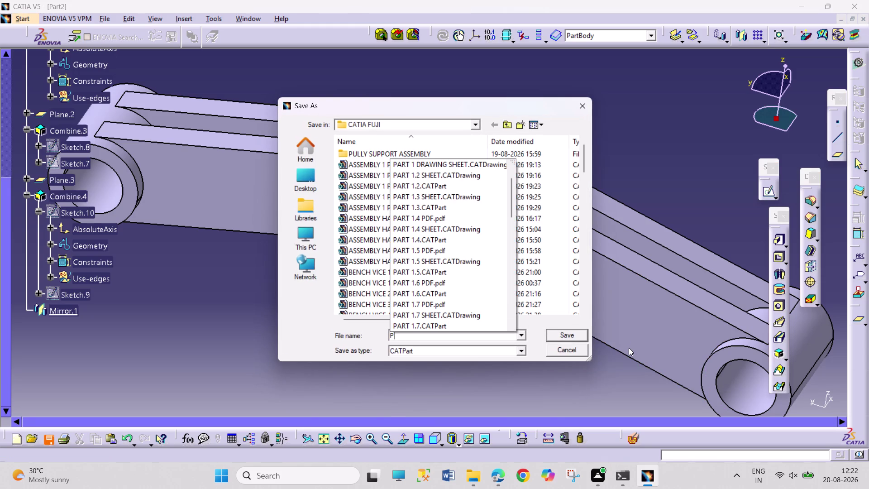
text(ART)
key(space)
text(1.)
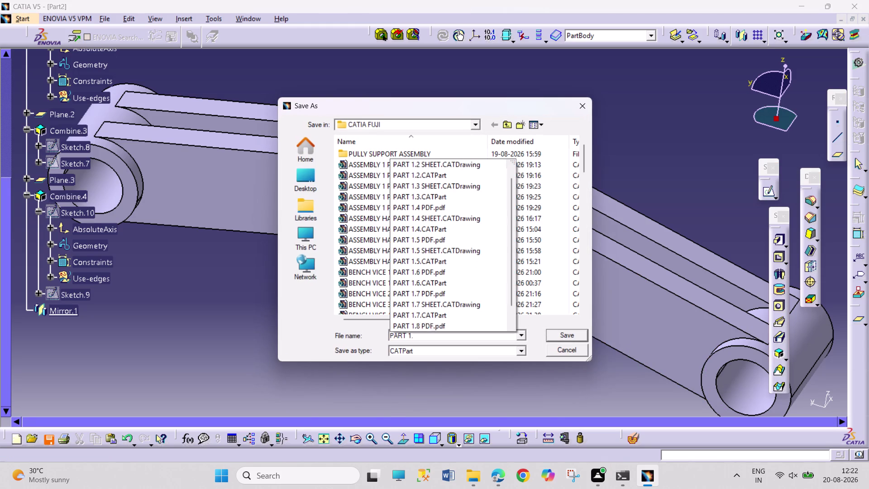
text(9)
key(Return)
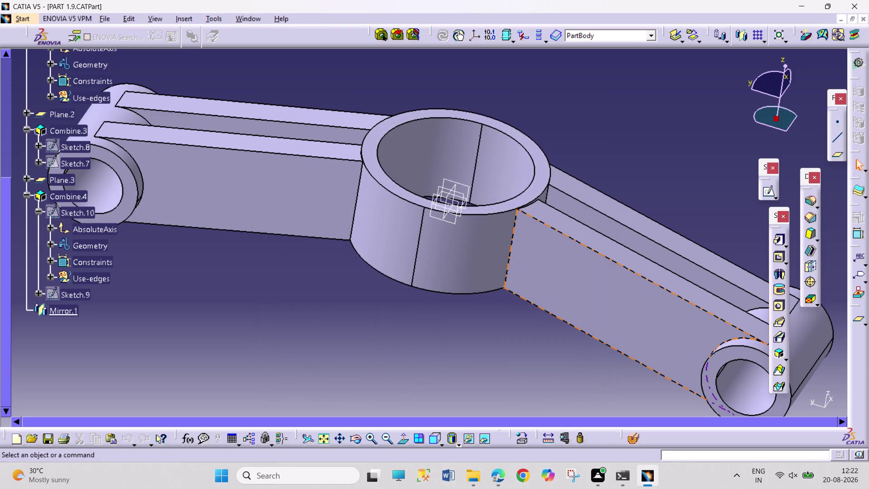
key(ctrl+n)
Create a new Part document, Part3, then switch to the drawing PDF in the browser.
scroll(down, 3)
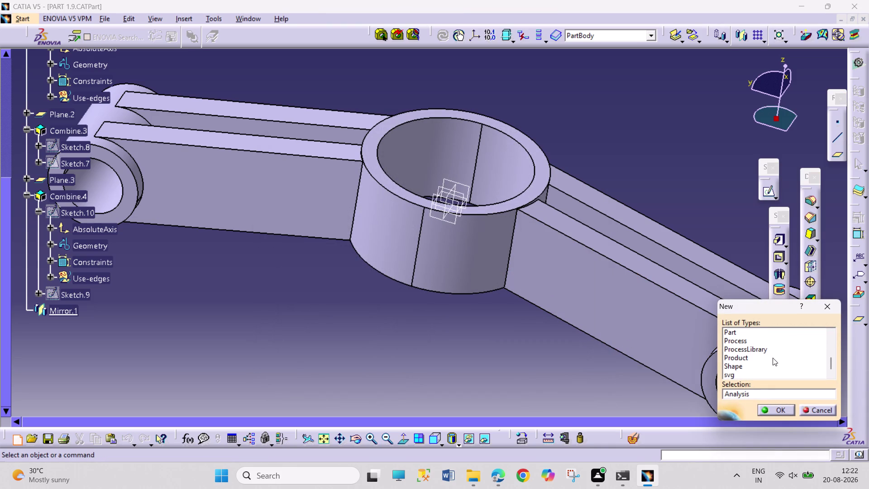
click(768, 335)
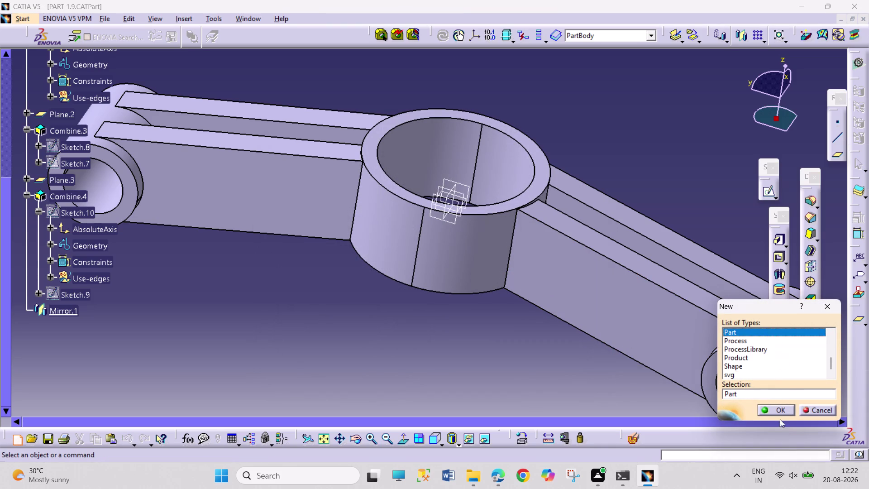
click(766, 406)
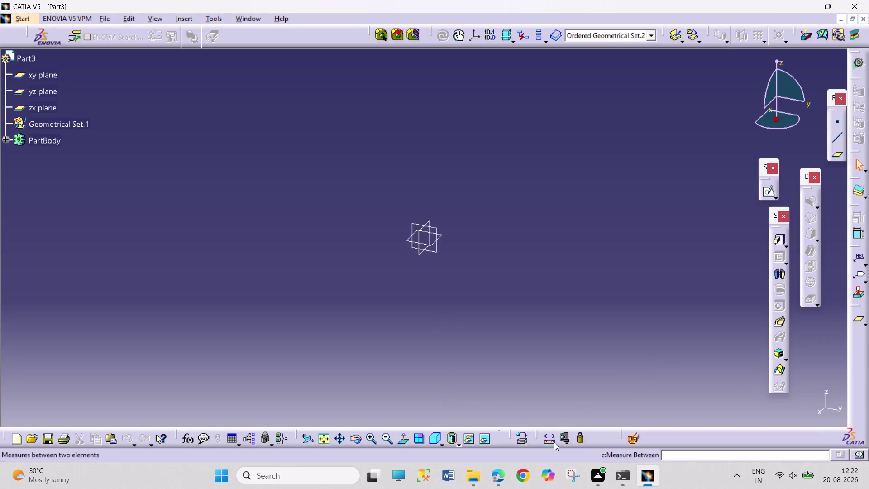
click(490, 467)
Scroll the PDF to page 4, showing the dimensioned three-hole plate drawing.
scroll(down, 3)
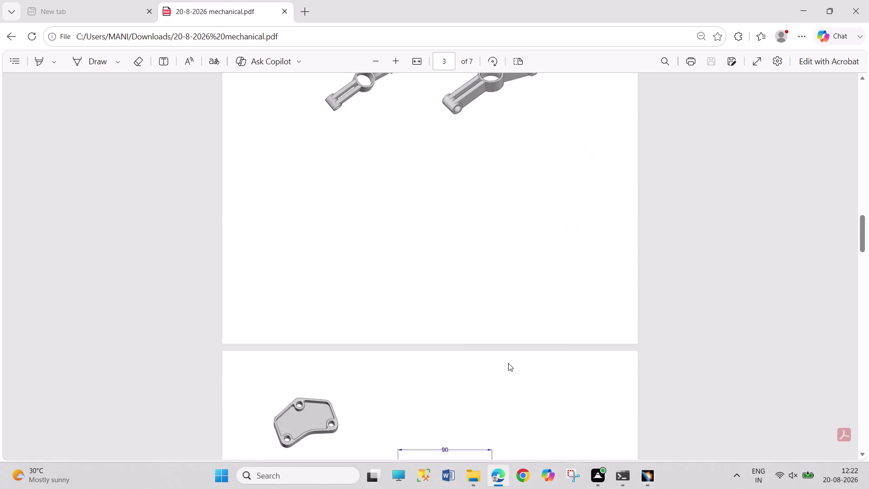
scroll(down, 3)
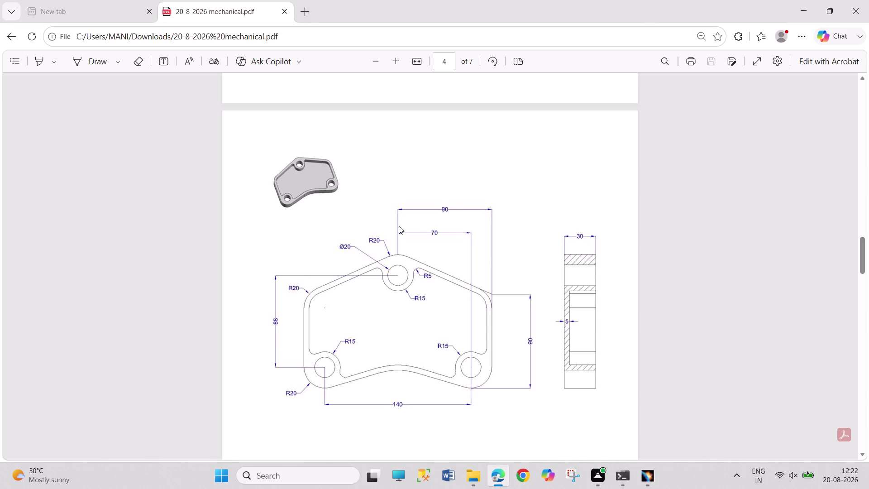
drag(367, 236, 415, 238)
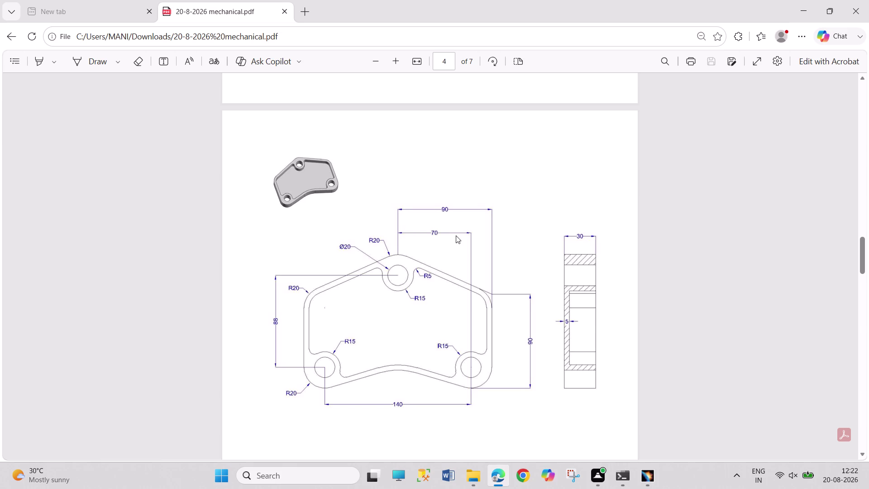
click(456, 235)
drag(390, 402, 410, 402)
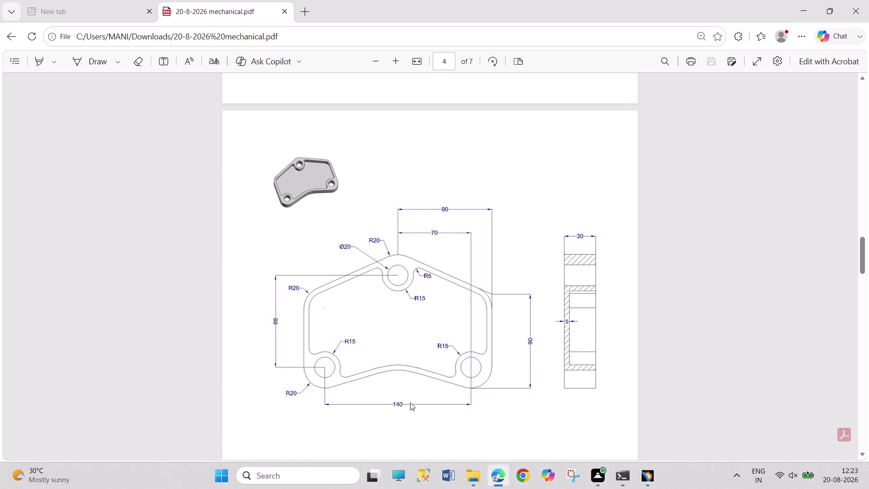